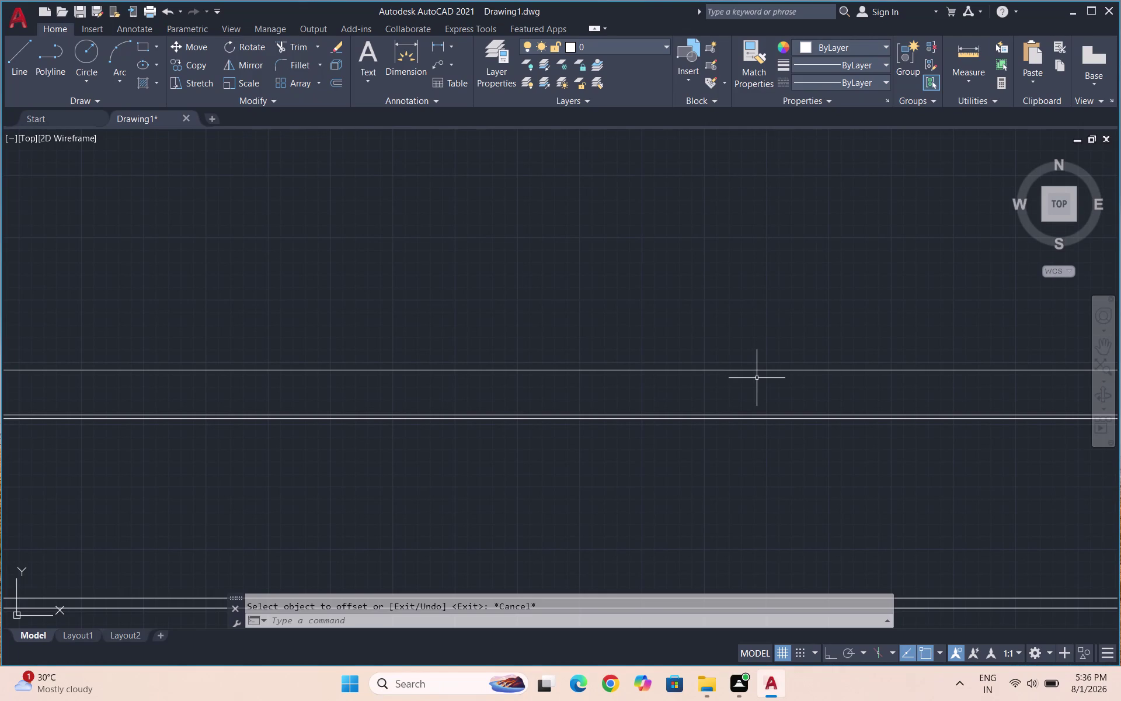
Offset the upper wall line 0.75 to form a parallel copy.
key(Escape)
key(Escape)
key(o)
key(Return)
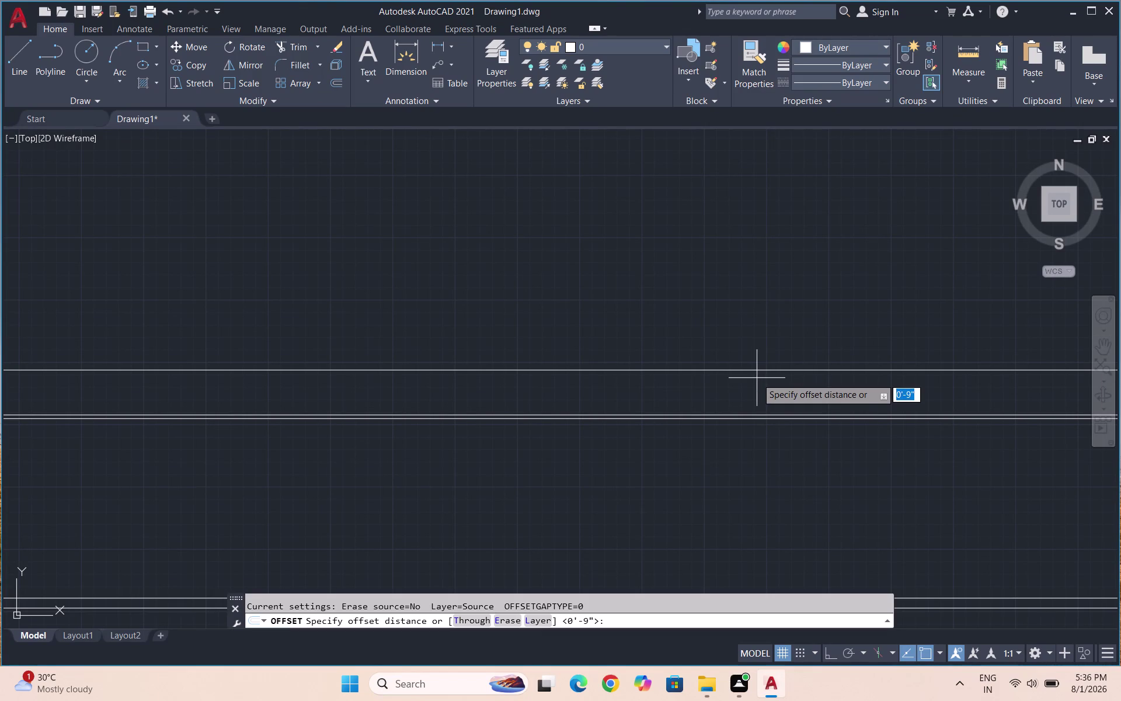
text(0.75)
key(Return)
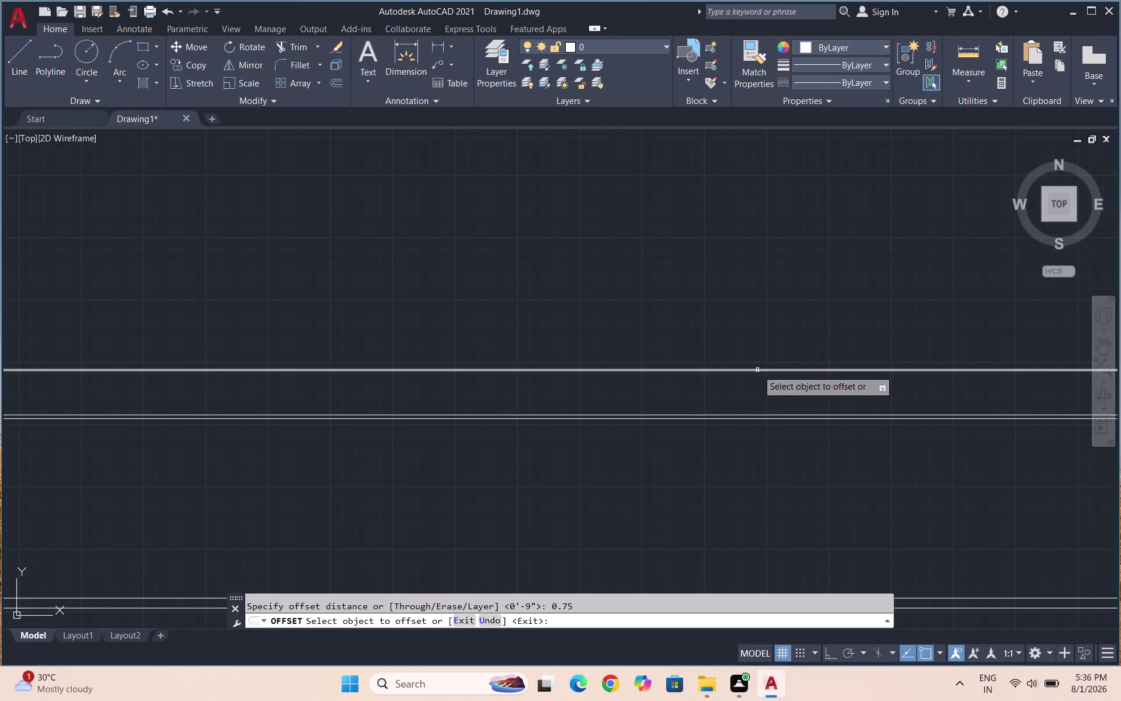
click(757, 369)
click(756, 360)
key(Escape)
Begin a distance measurement on the wall line gap, then cancel it.
click(970, 58)
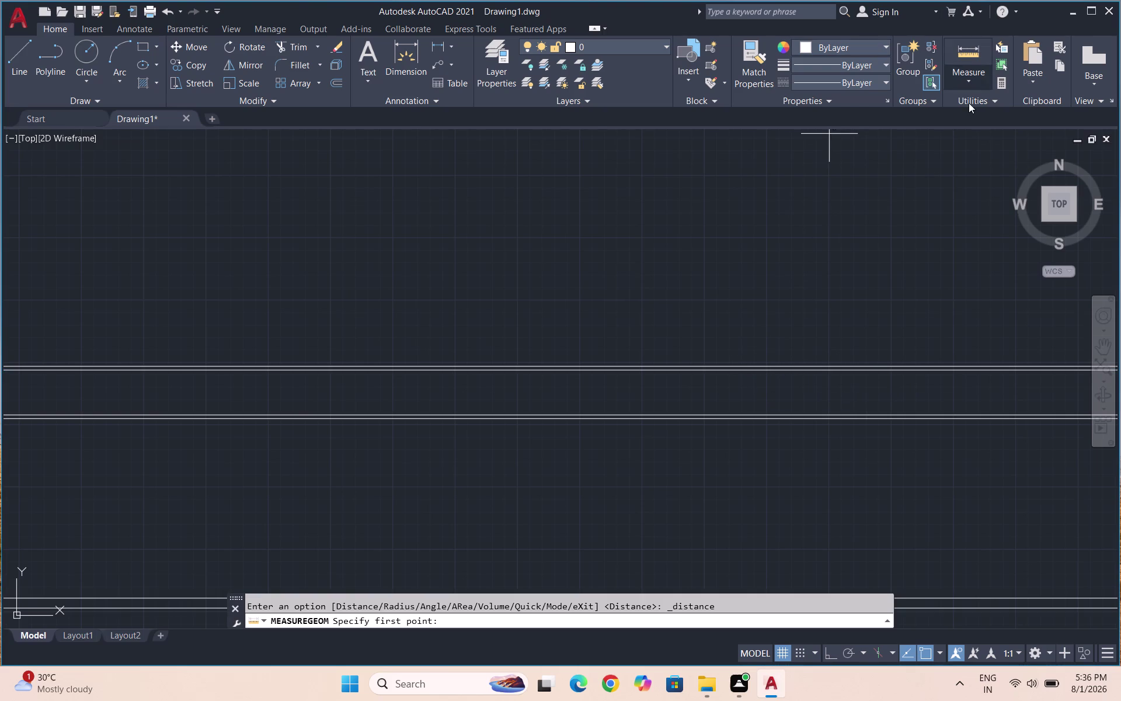
click(967, 88)
click(970, 138)
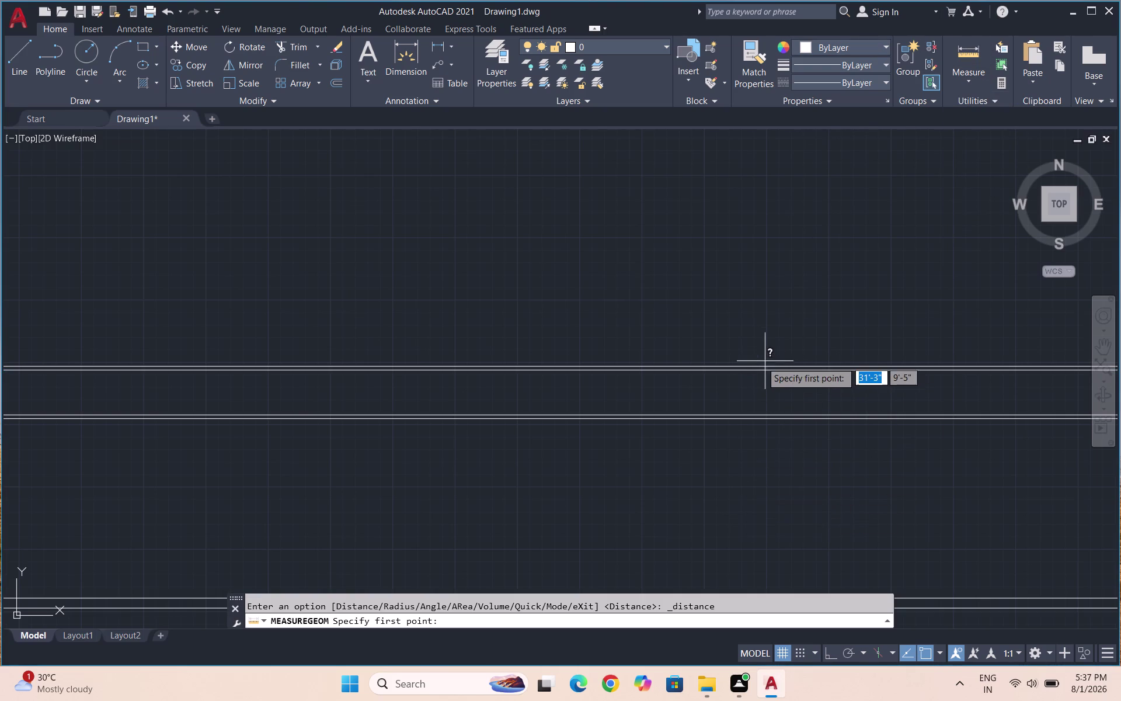
click(751, 364)
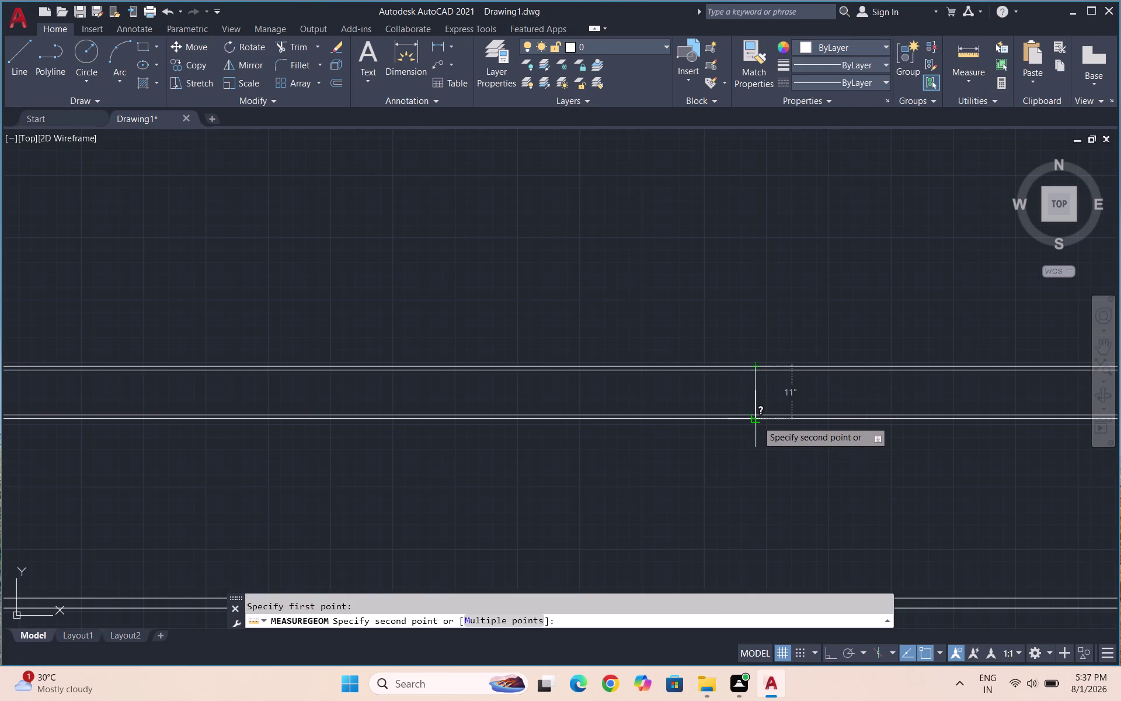
scroll(up, 3)
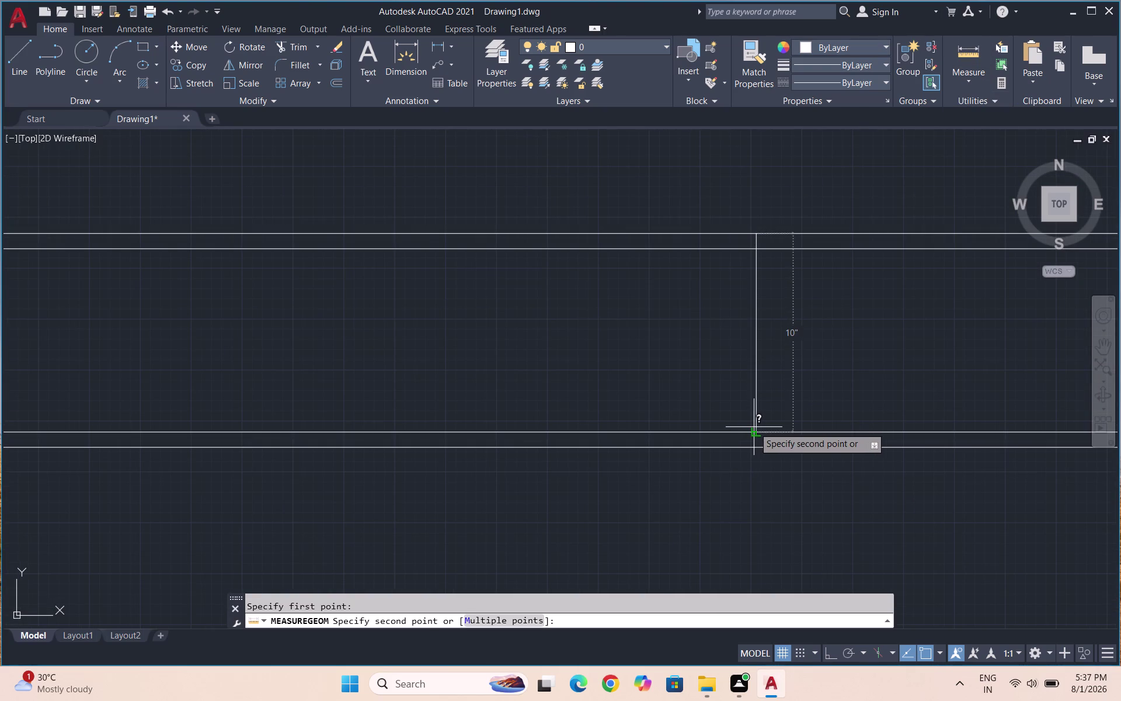
key(Escape)
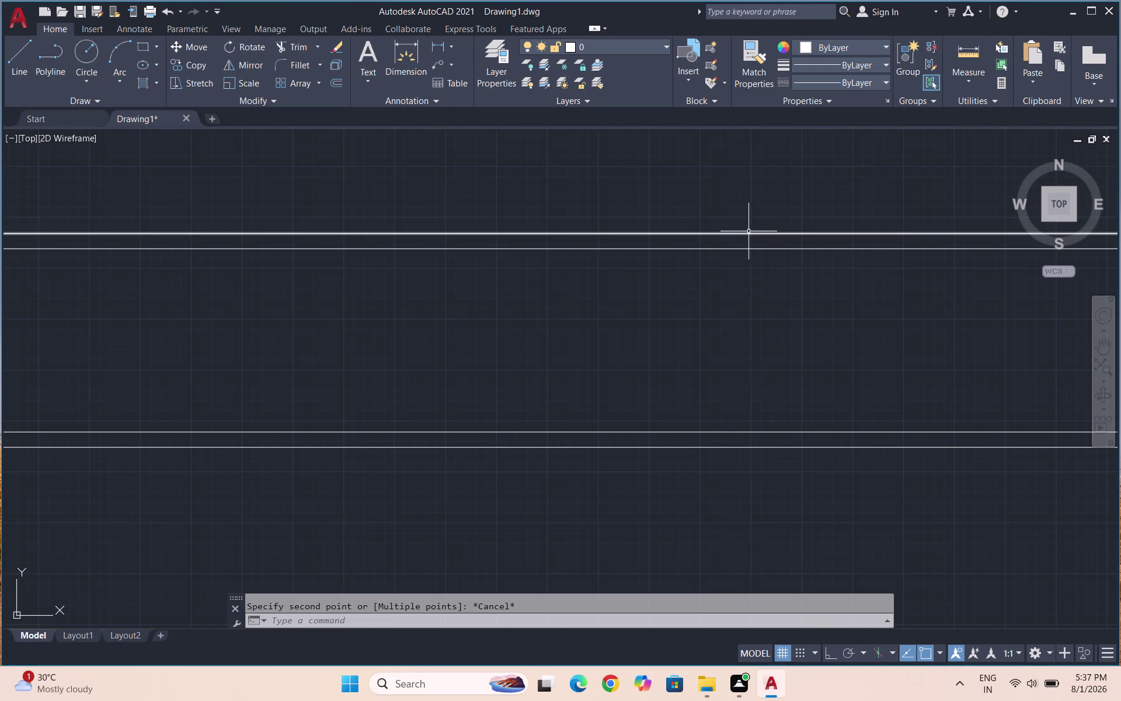
scroll(down, 3)
scroll(down, 3)
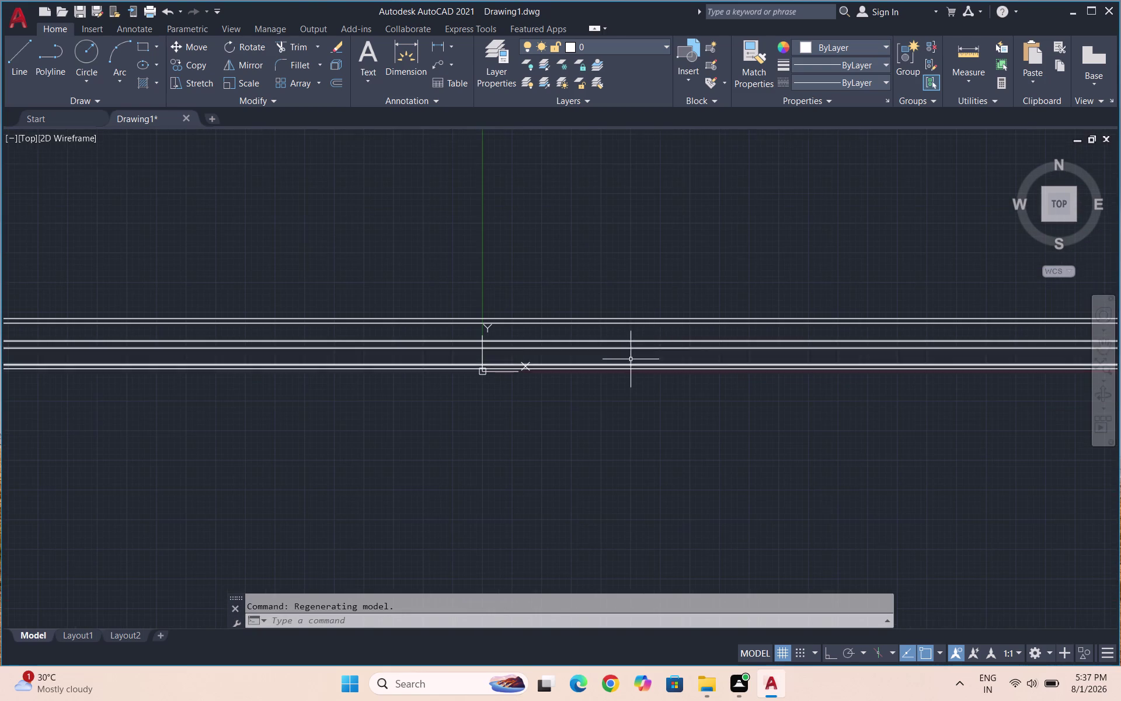
Zoom out over the three double wall lines and open the Layer Properties Manager.
scroll(up, 3)
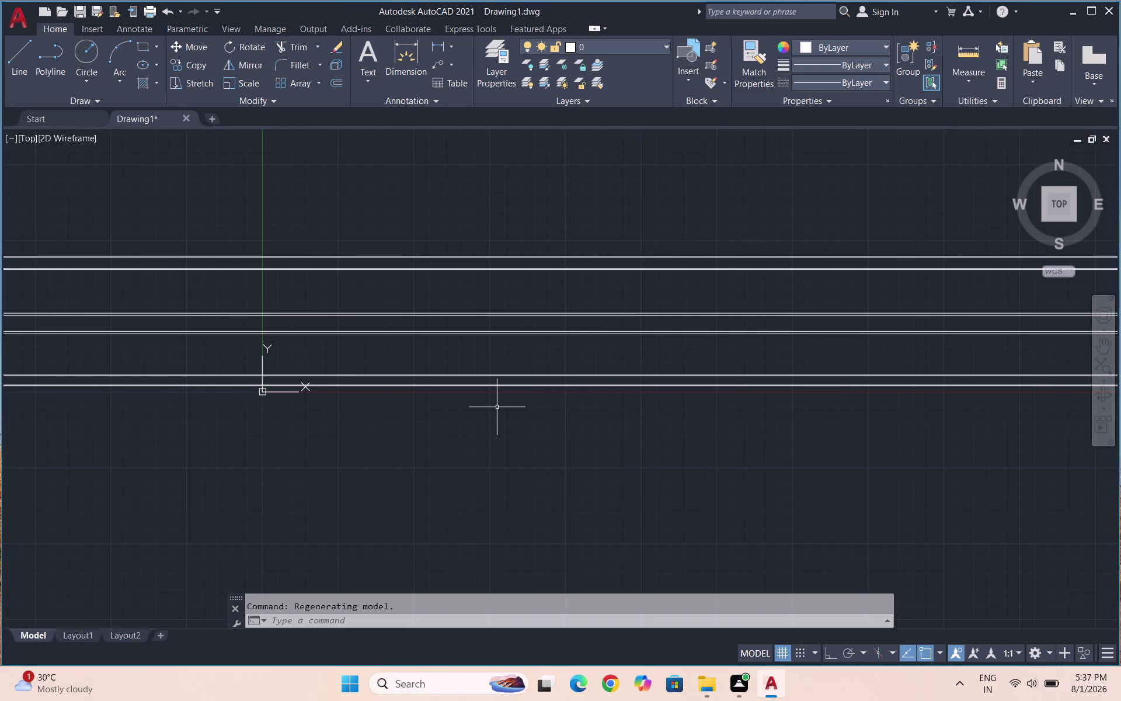
key(Escape)
key(Escape)
key(Escape)
click(492, 77)
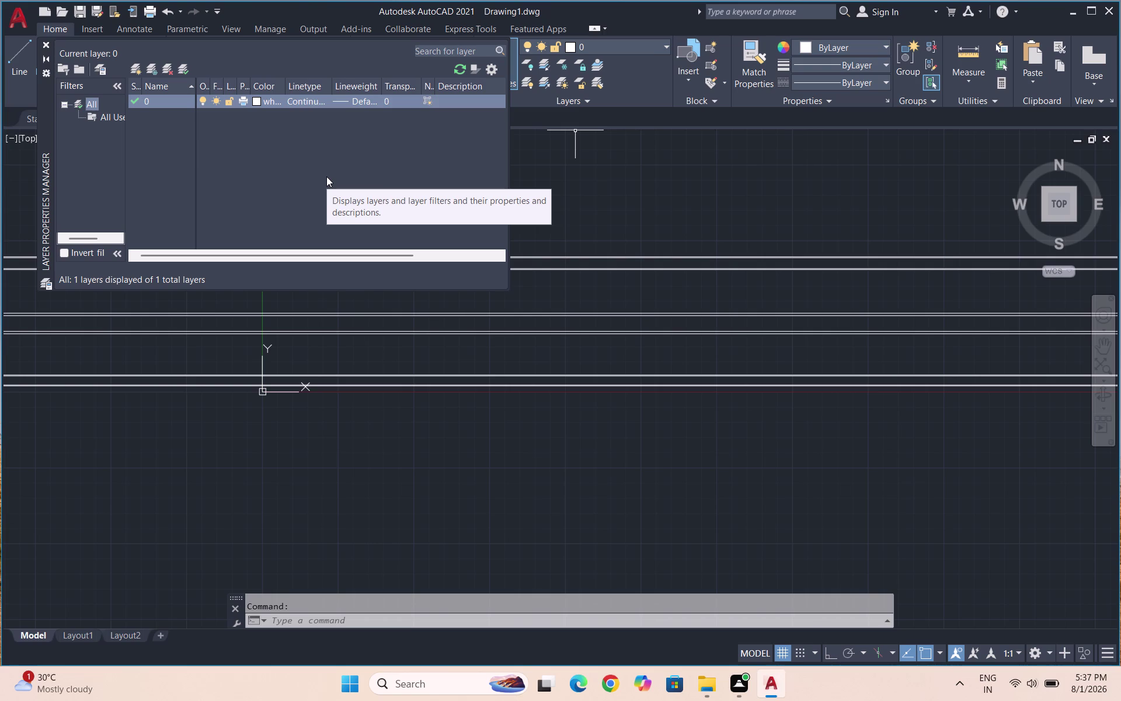
Create a new layer named STEPS coloured cyan.
drag(137, 62, 153, 117)
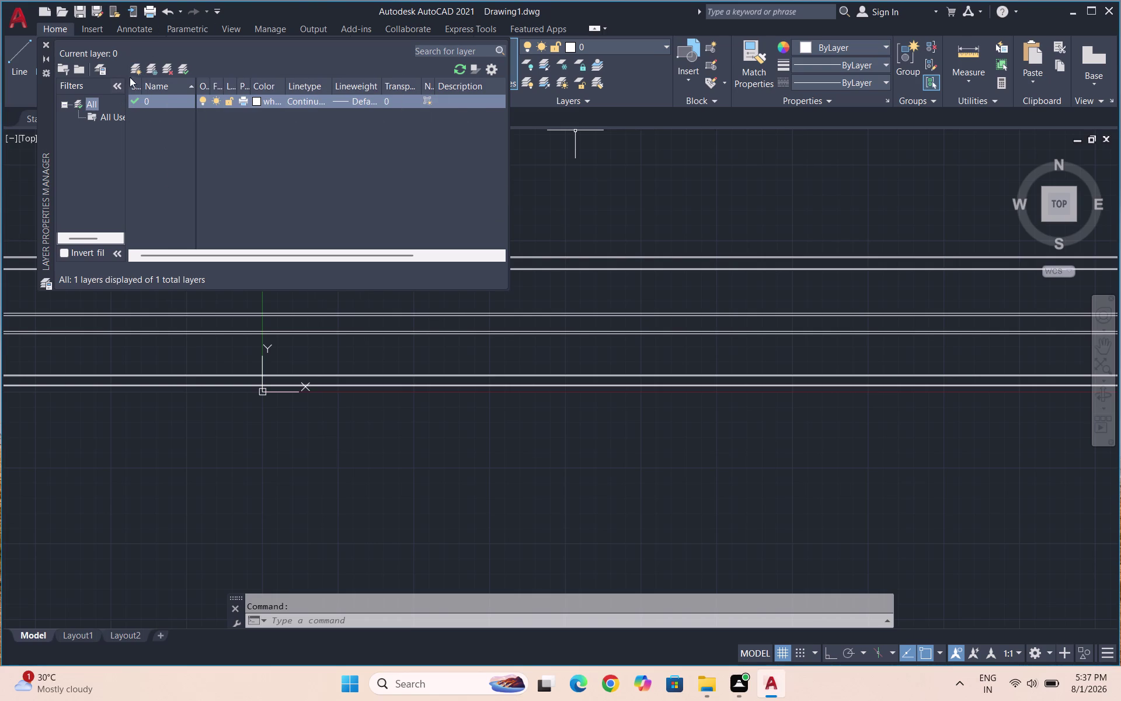
click(138, 64)
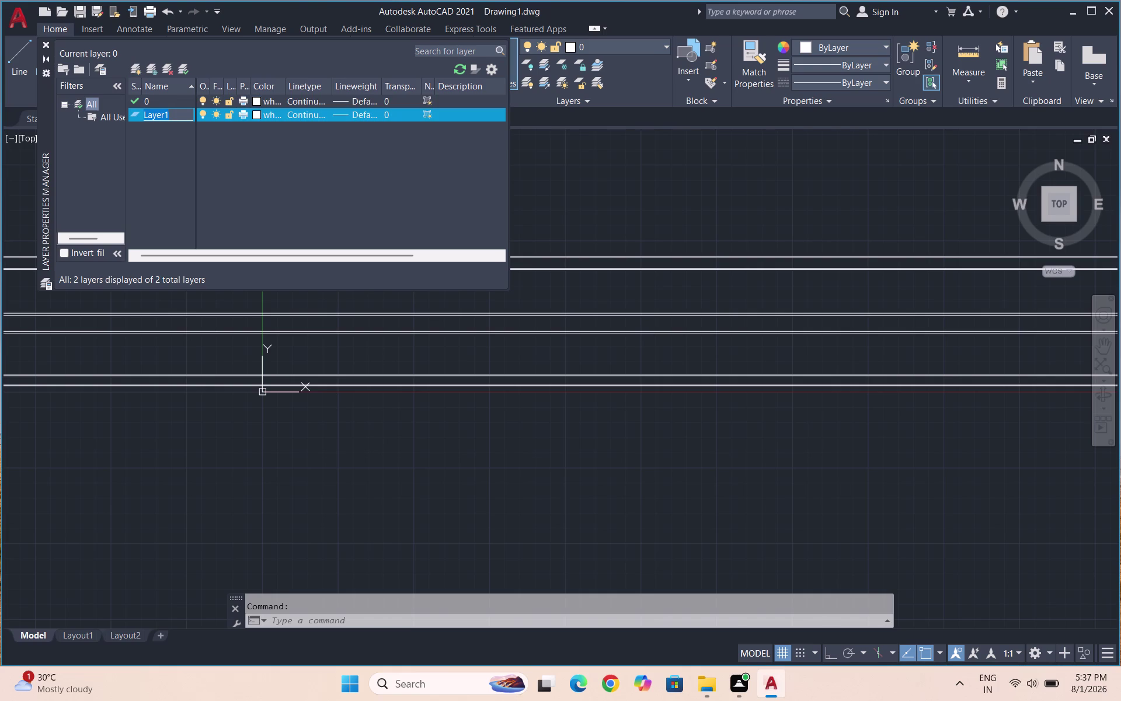
text(STEPS)
key(Return)
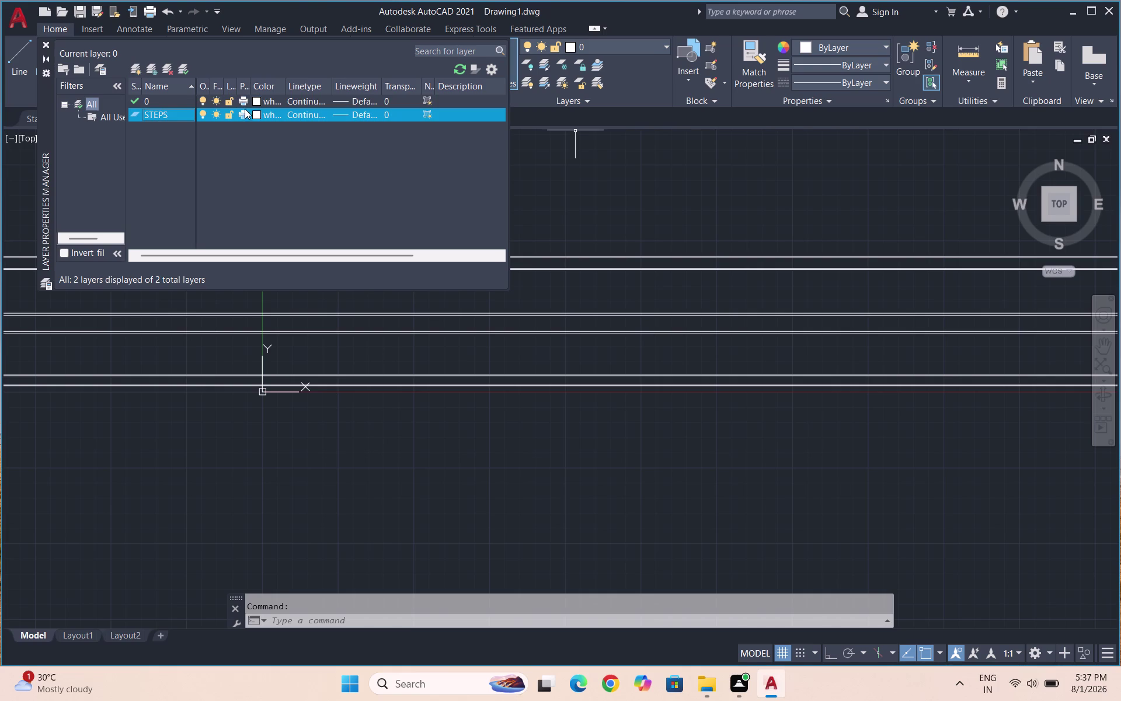
click(255, 114)
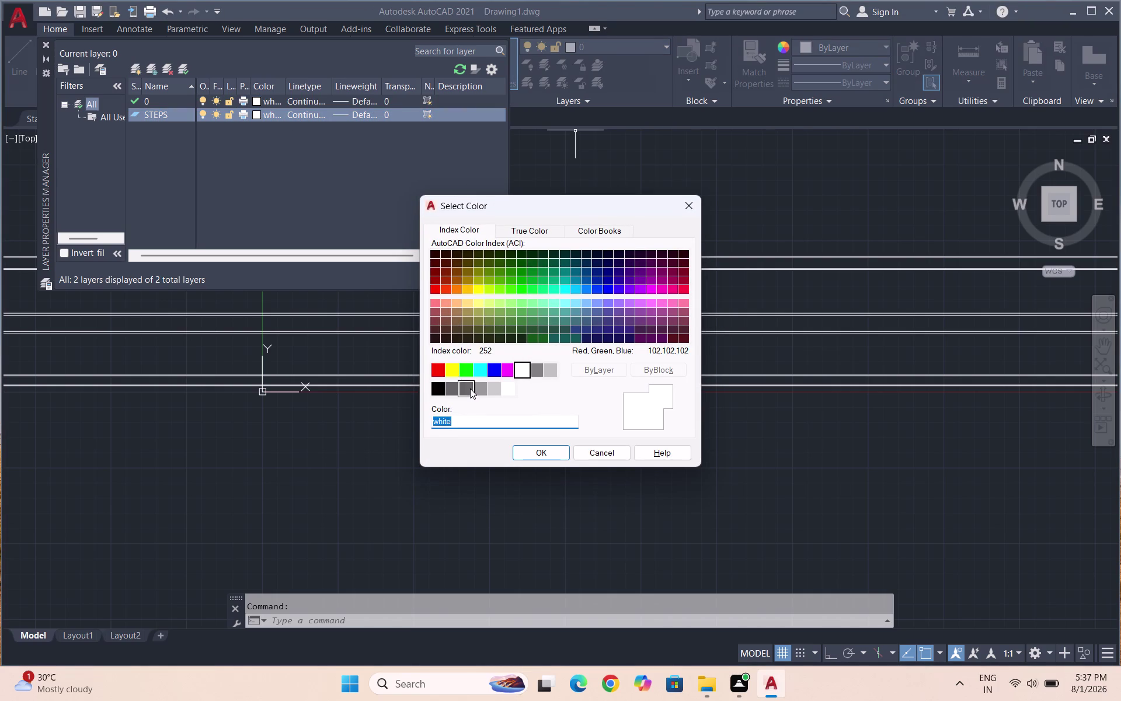
click(486, 368)
click(538, 449)
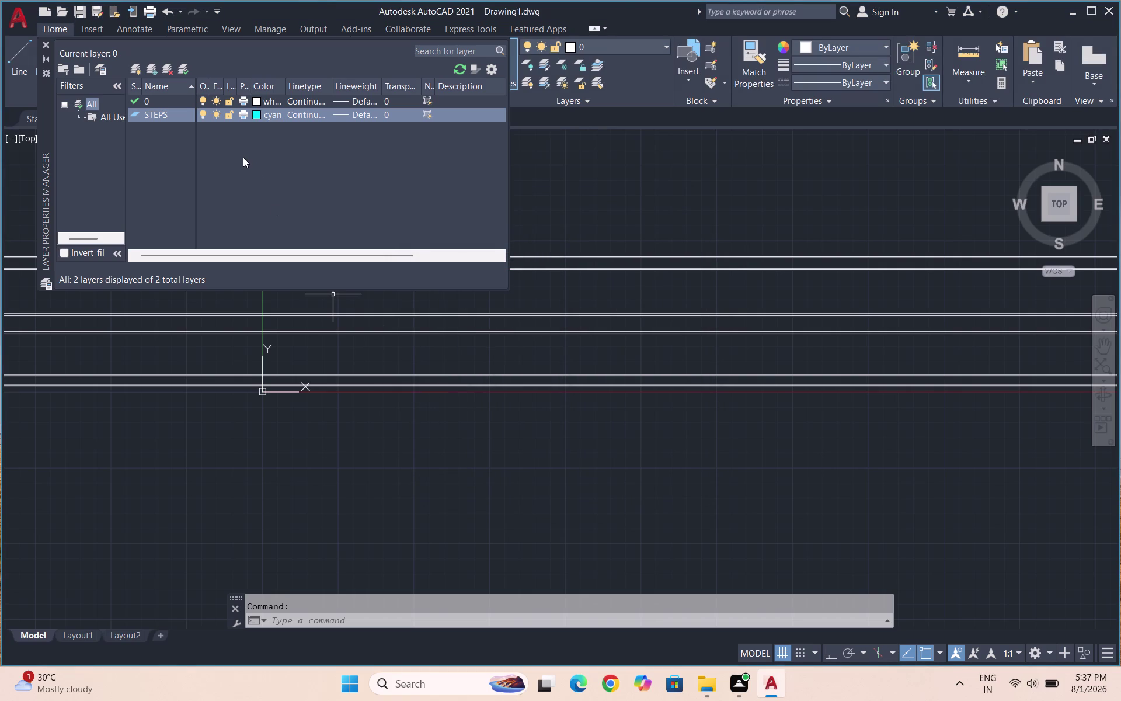
Add a HANDRAIL layer coloured magenta.
click(137, 70)
text(HA)
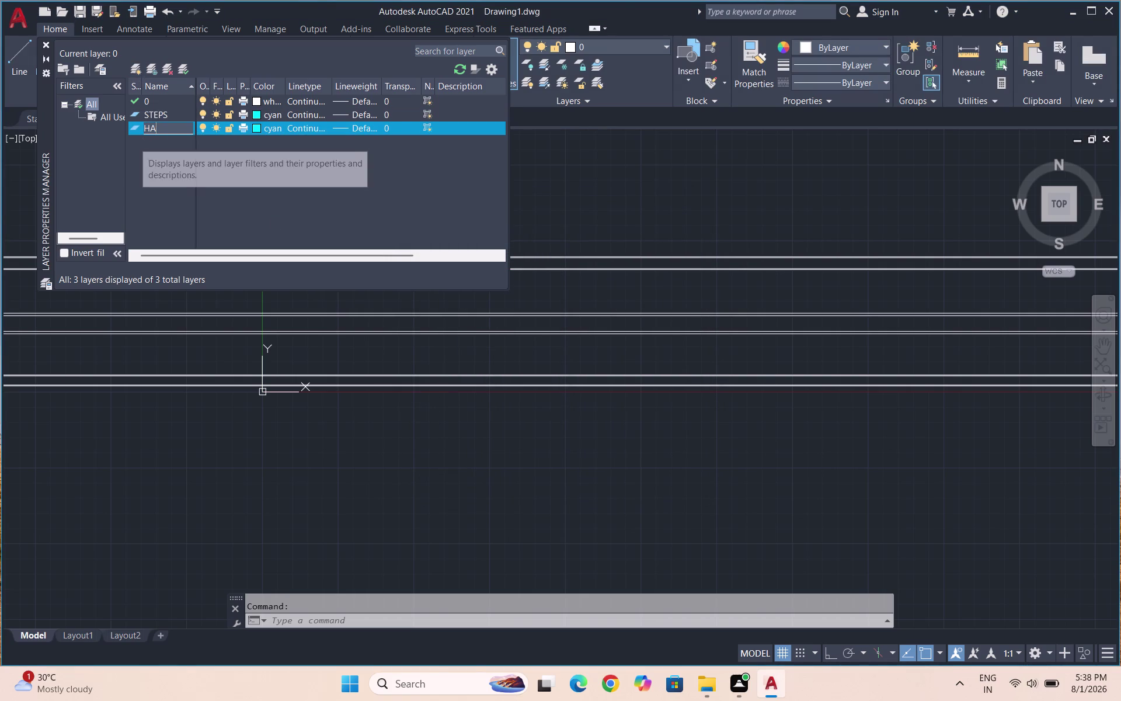
text(NDRAIL;)
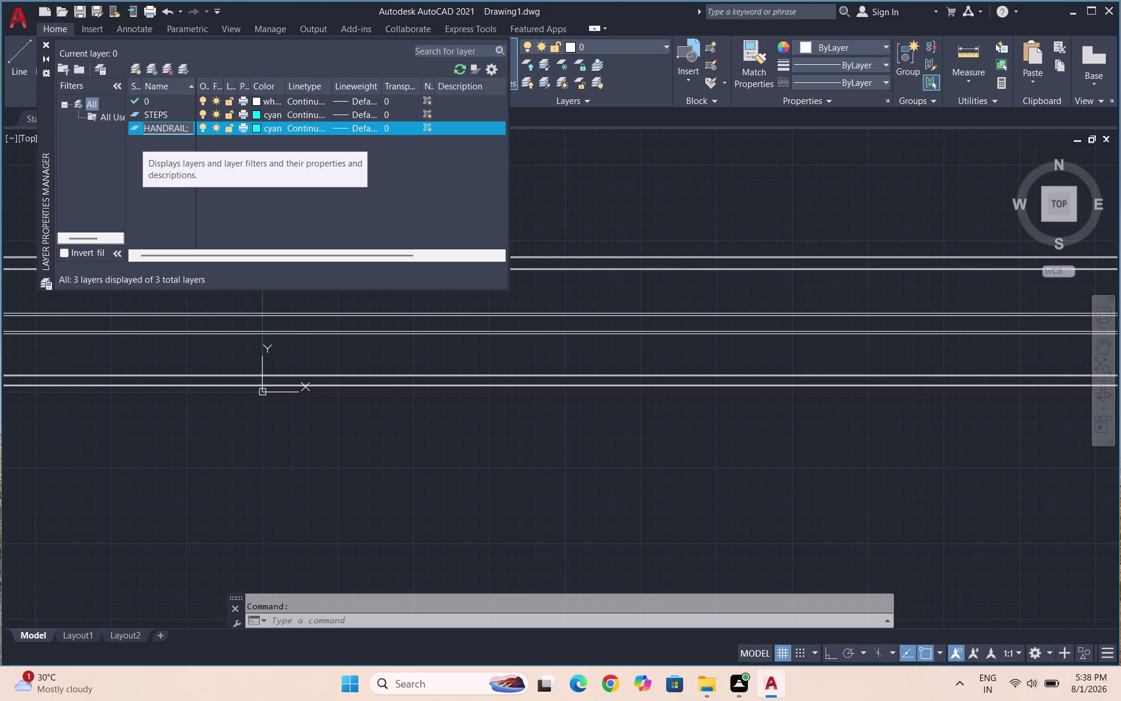
key(BackSpace)
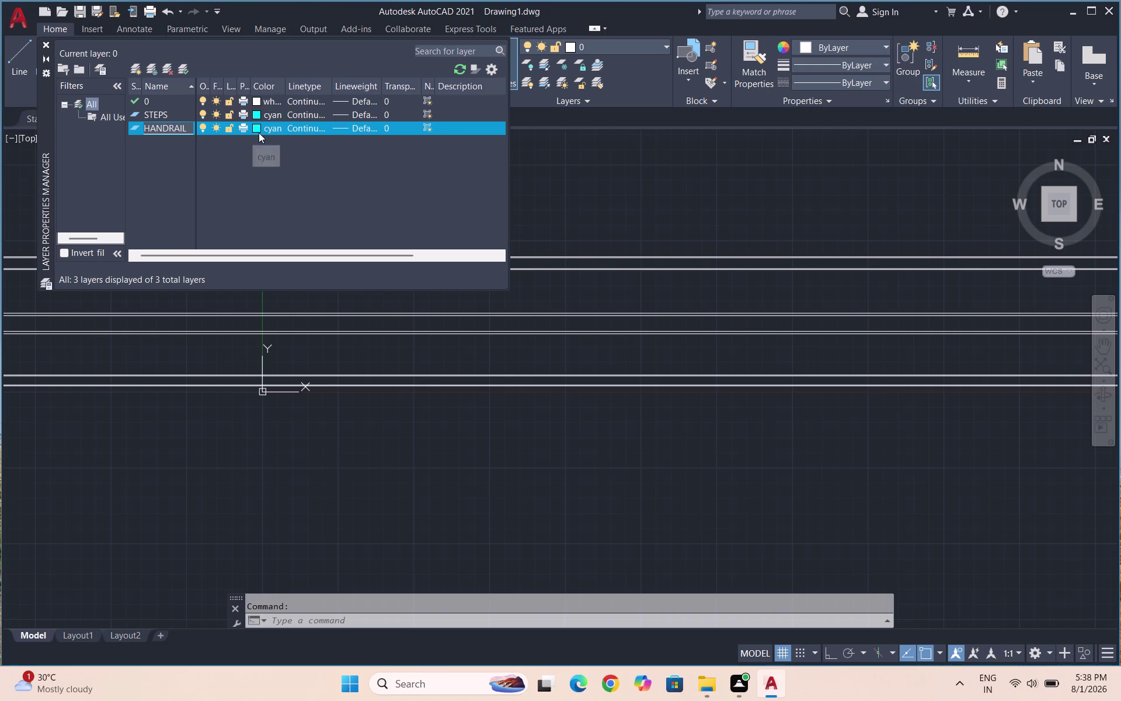
click(257, 127)
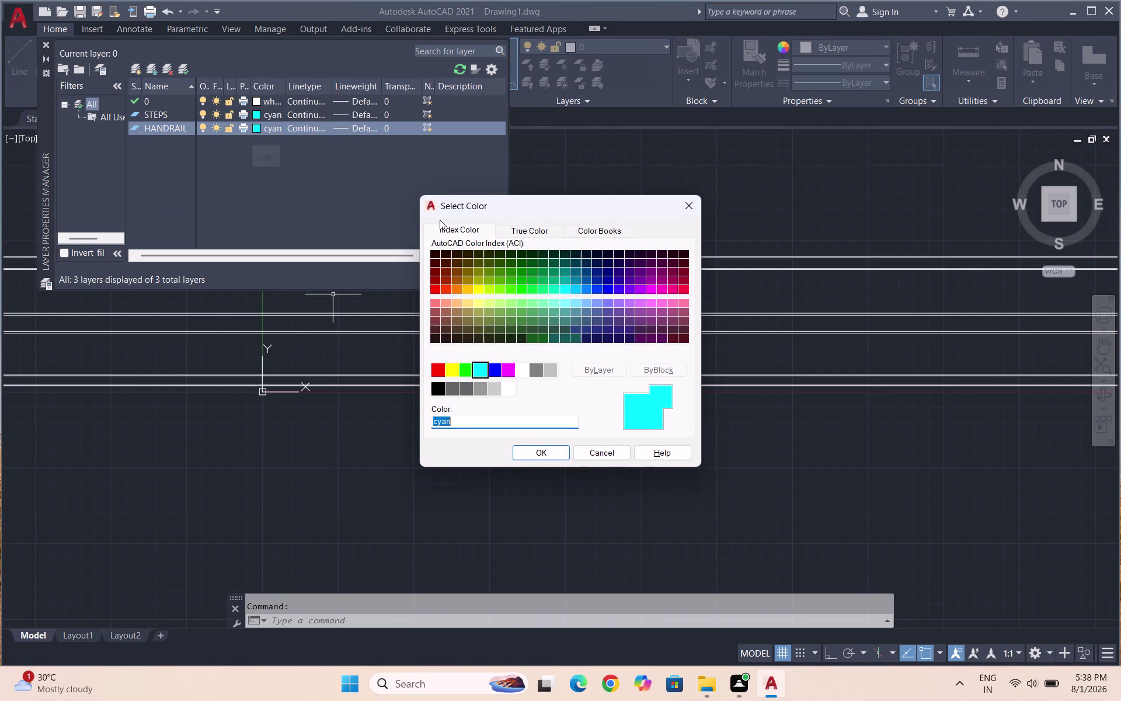
click(506, 371)
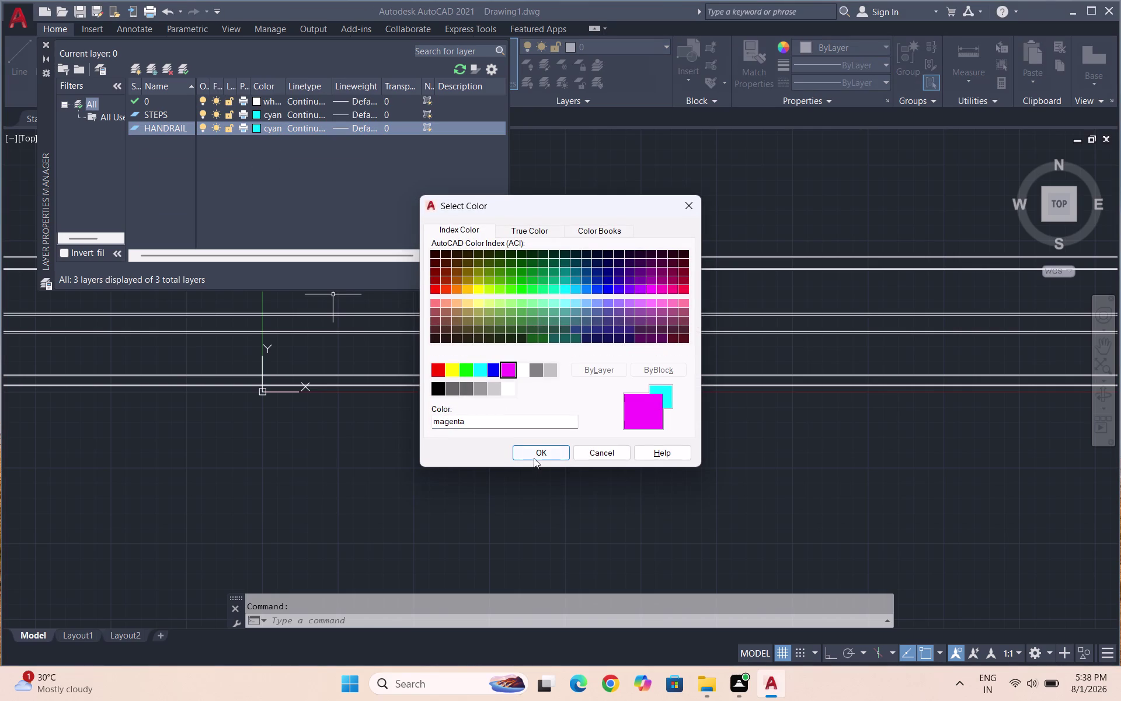
click(533, 456)
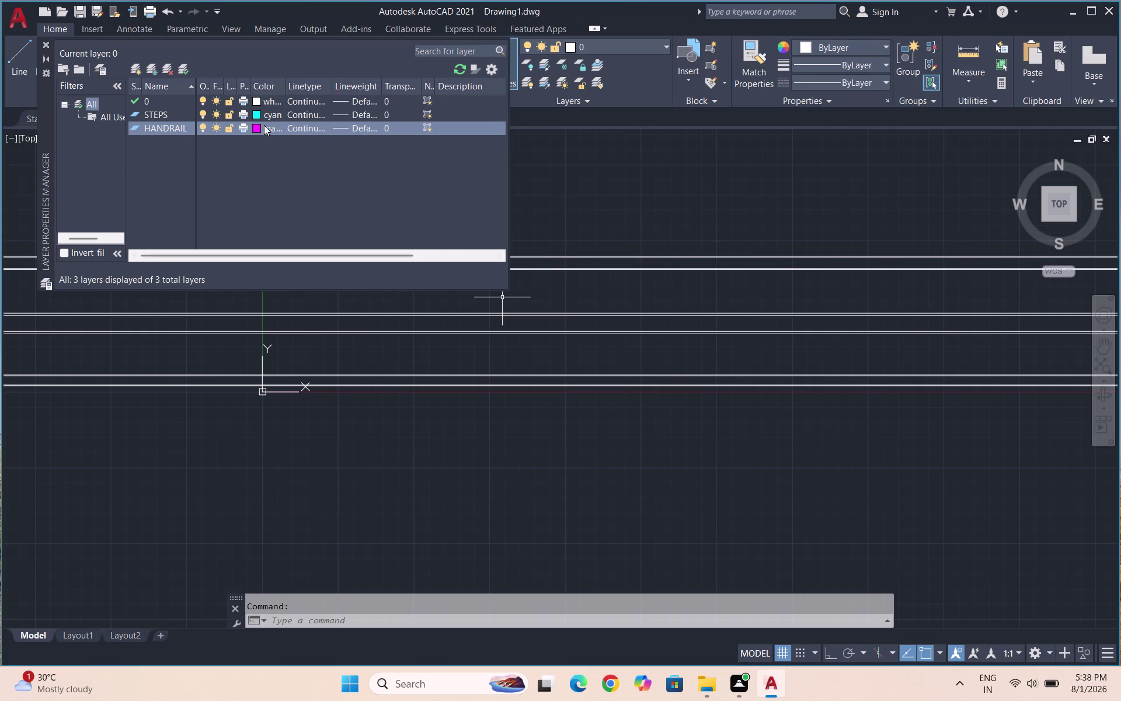
click(131, 63)
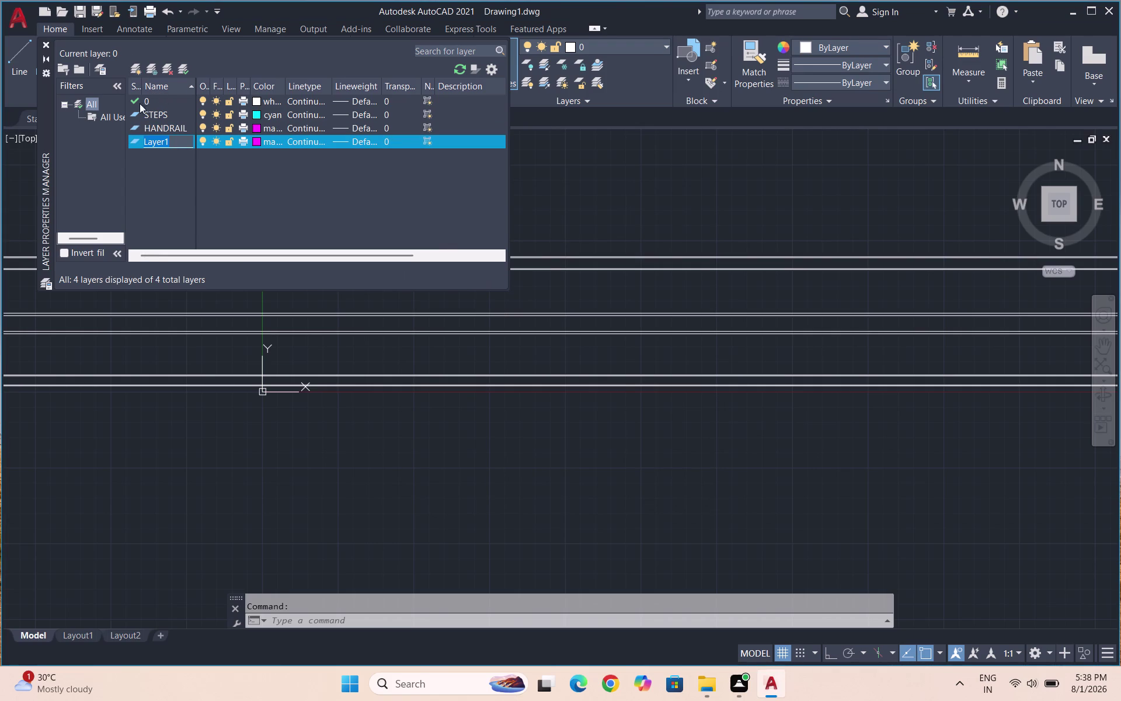
Name the new layer BRICK and give it colour 130.
text(B)
text(RICK)
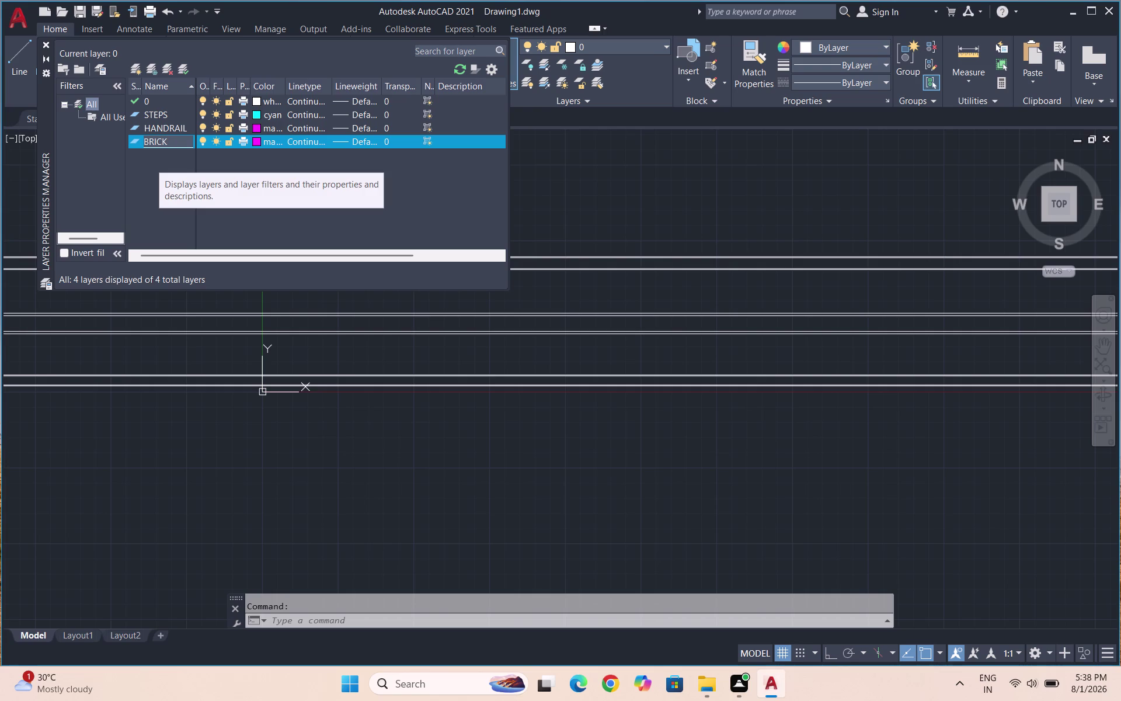
click(255, 139)
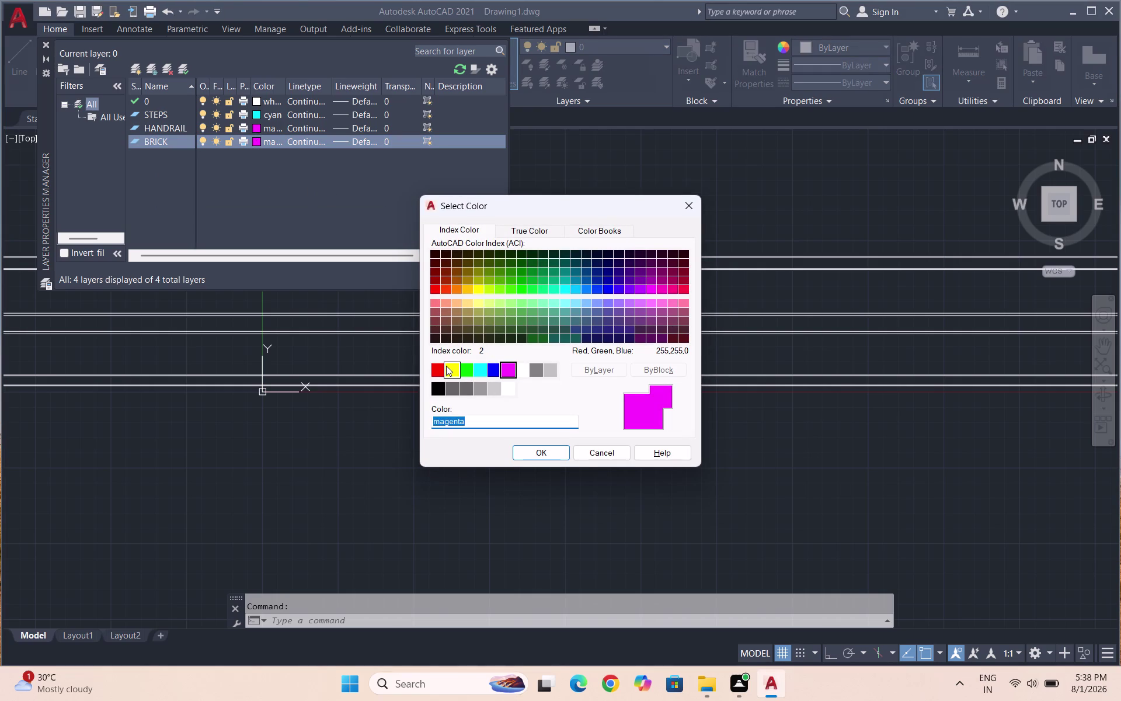
click(446, 364)
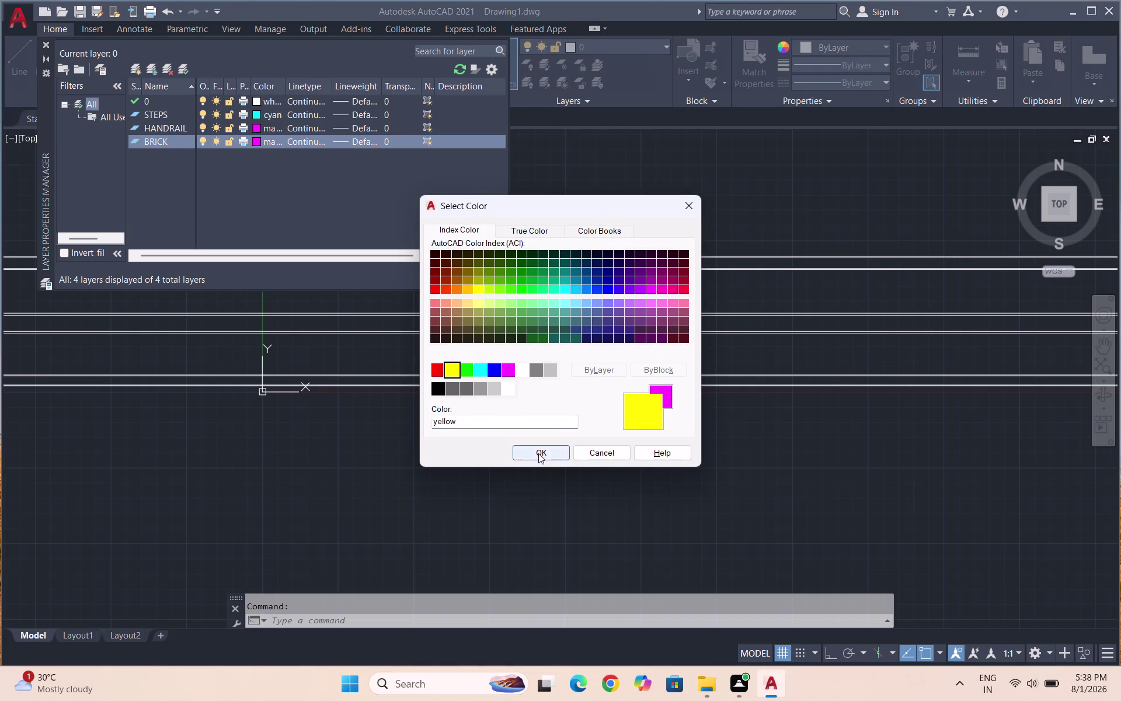
click(561, 294)
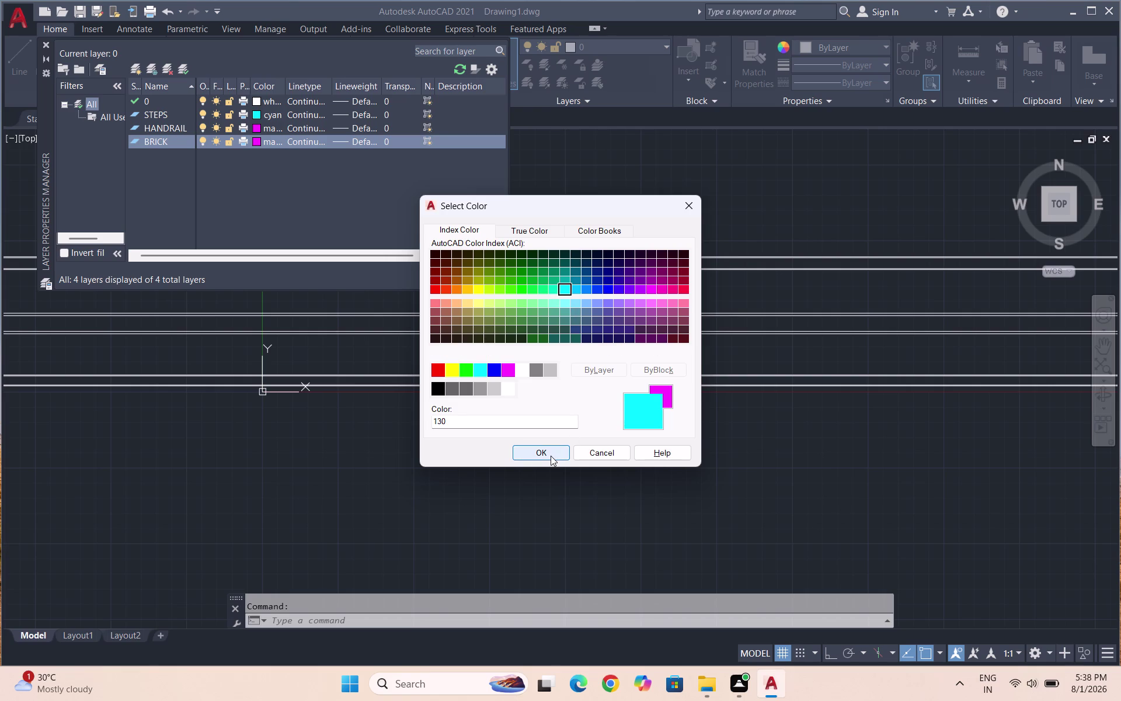
click(551, 456)
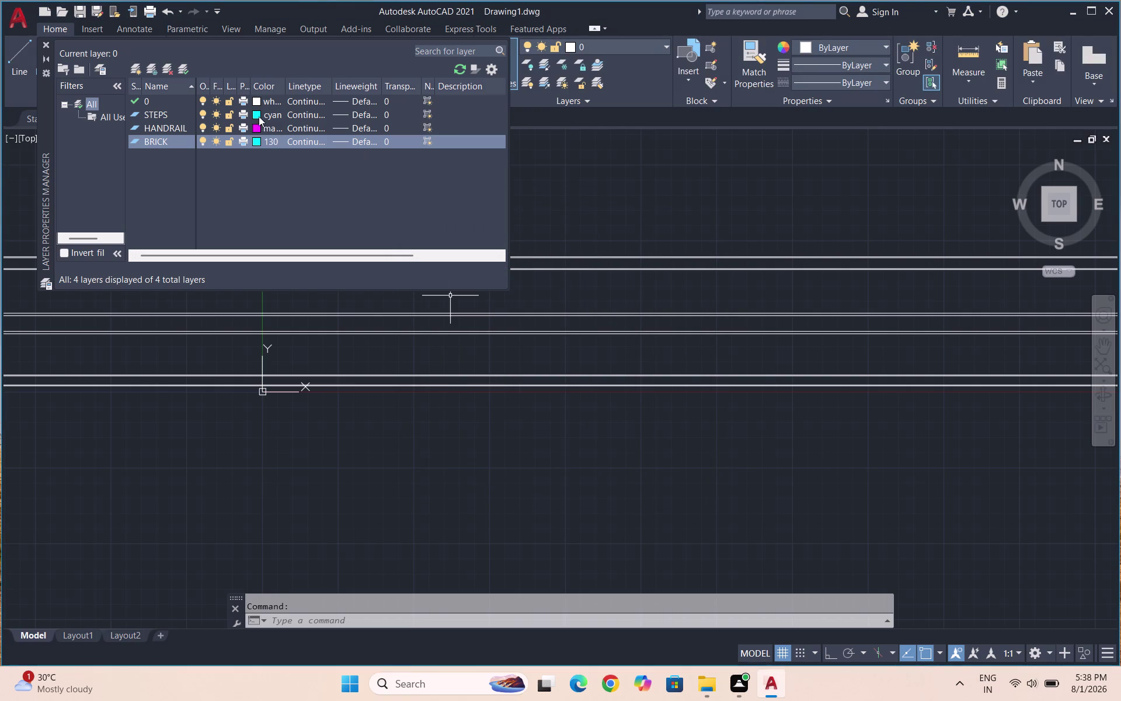
Recolour the STEPS layer yellow.
click(254, 113)
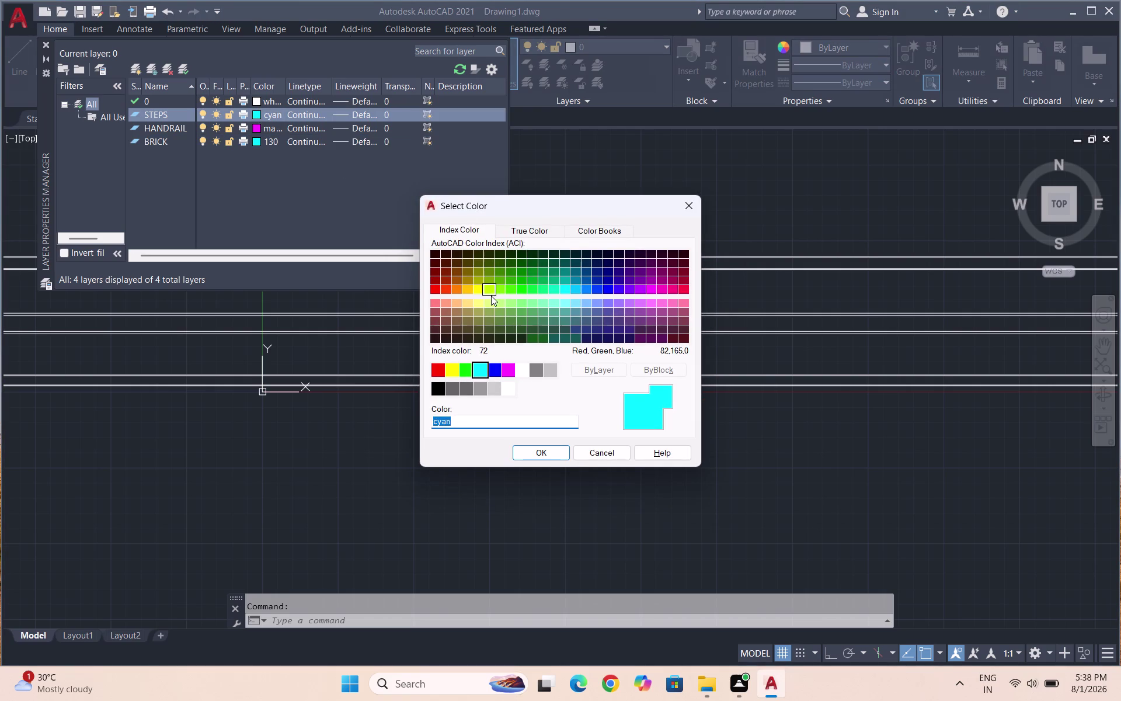
click(446, 369)
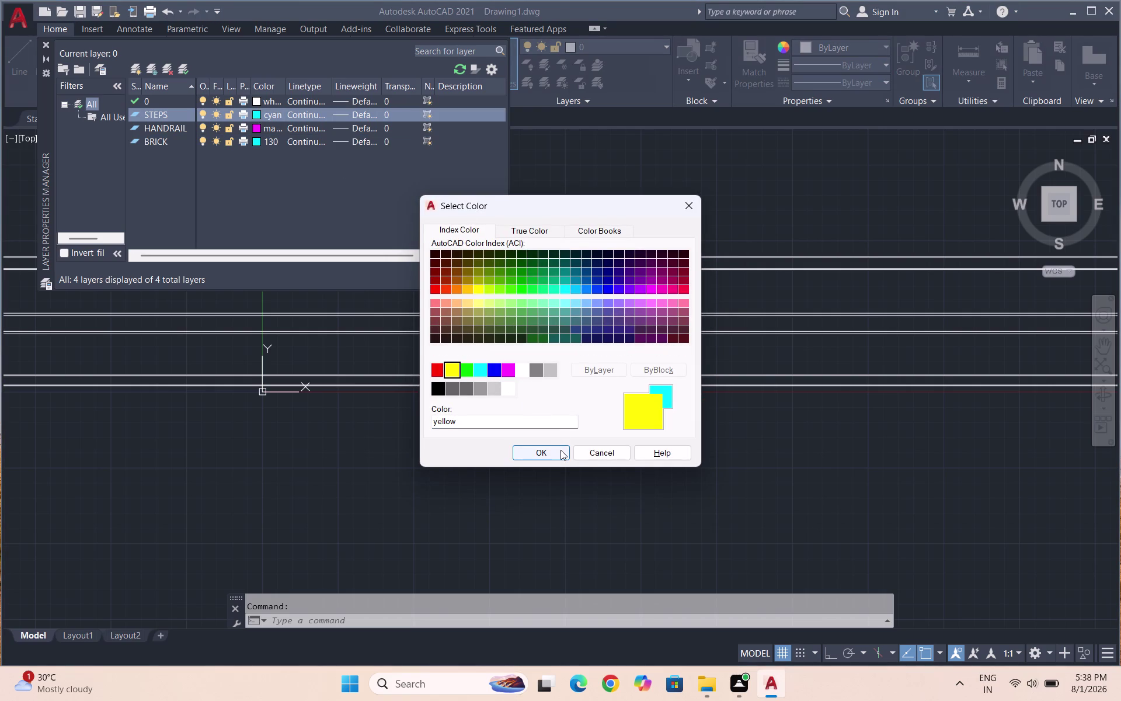
click(560, 449)
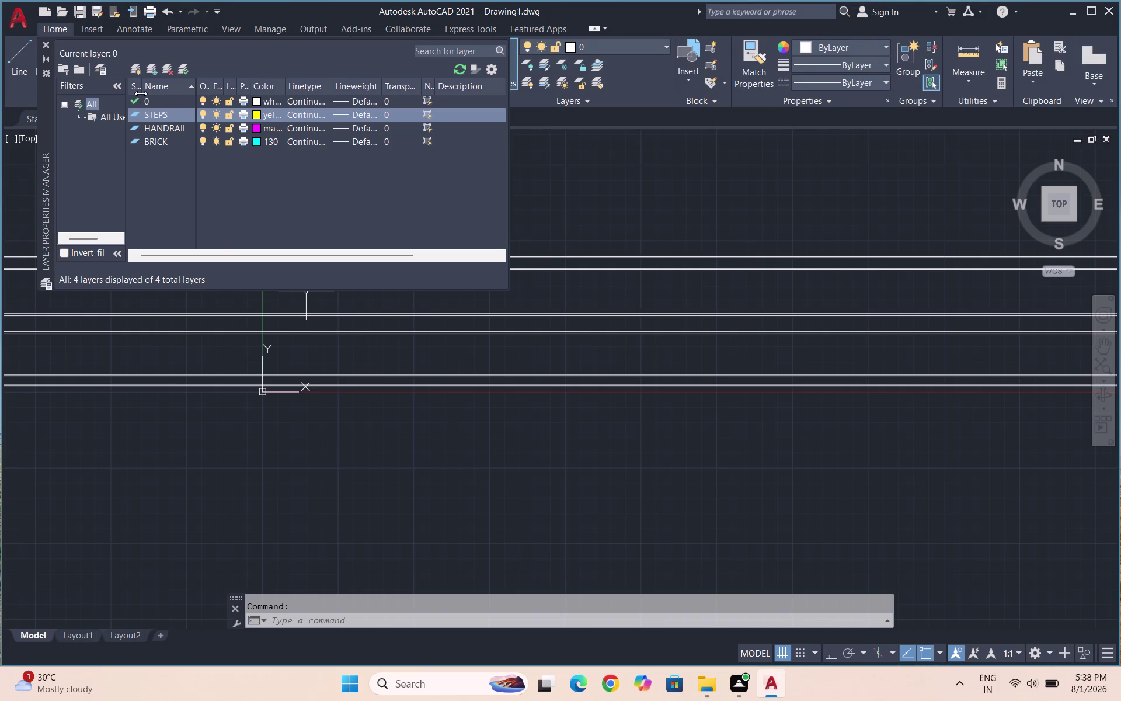
click(135, 70)
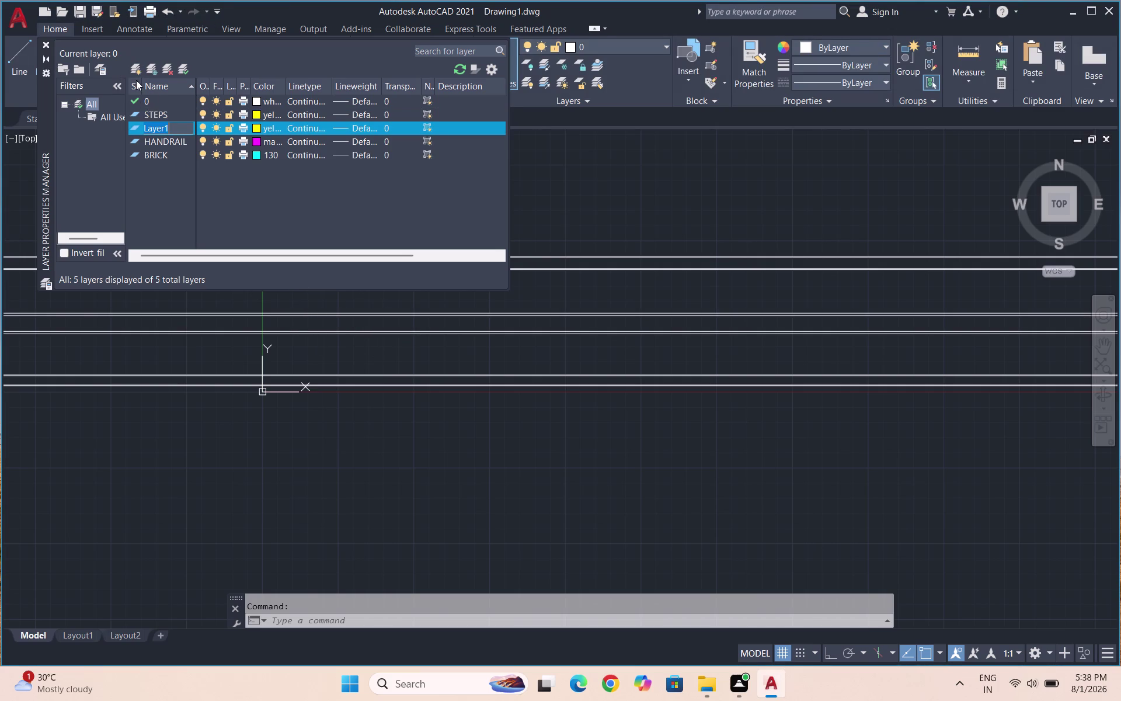
Name the new layer ARROW and set its colour to white.
text(A)
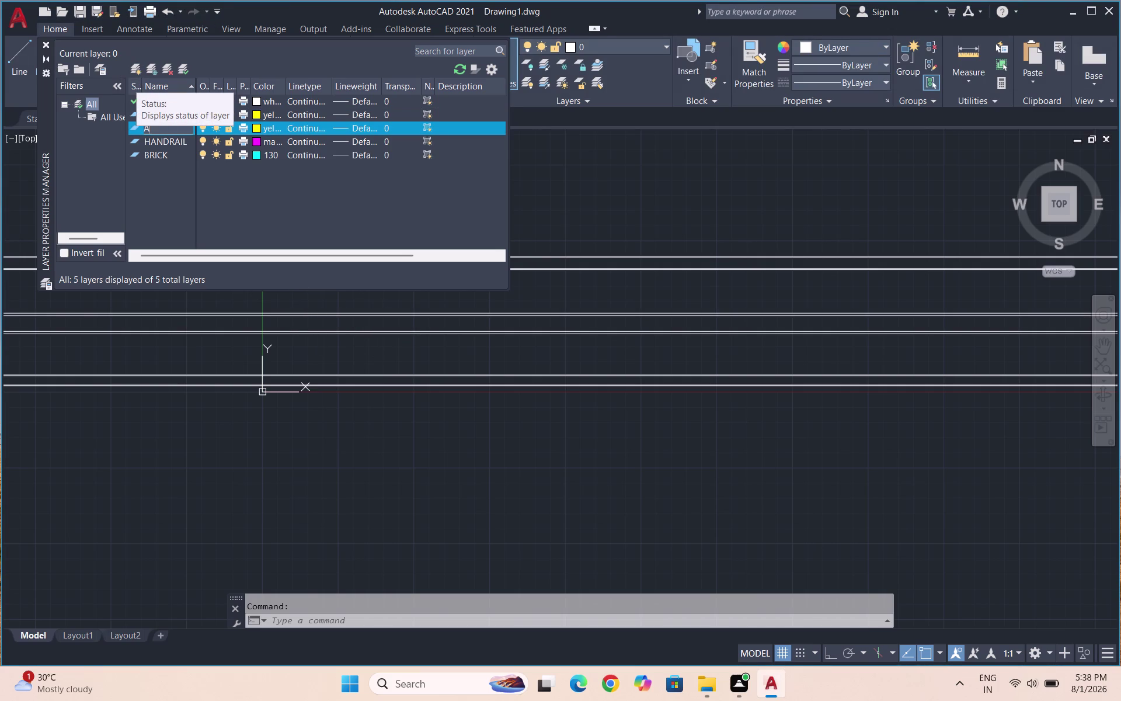
text(RROW)
key(Return)
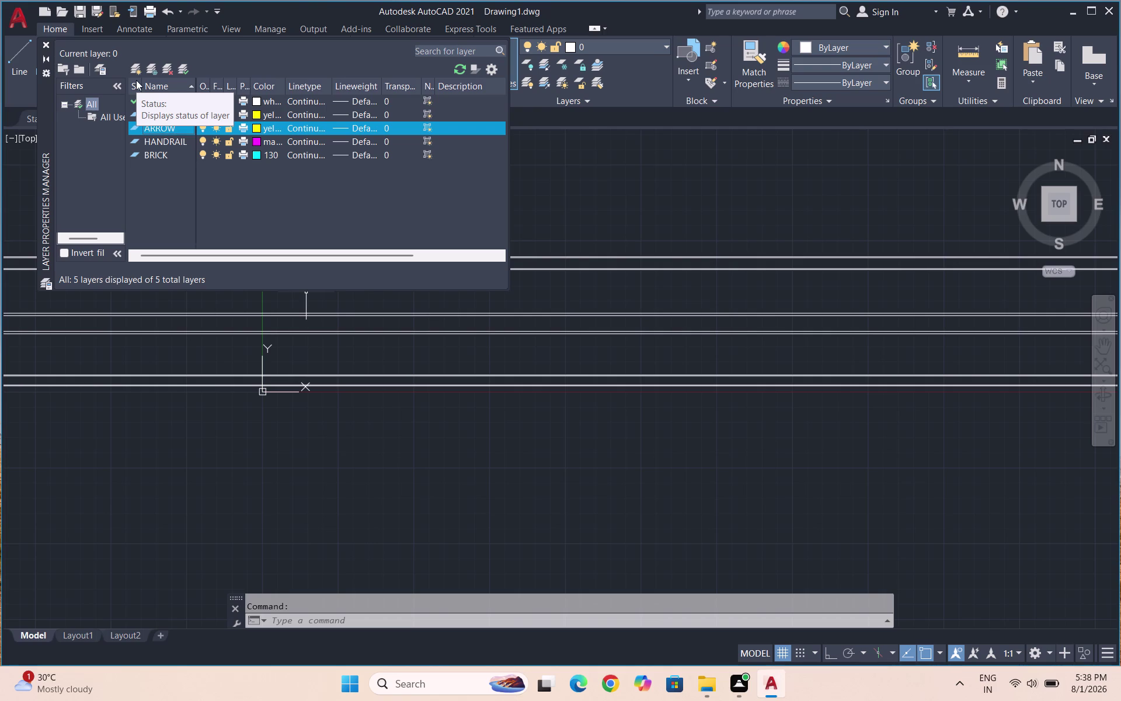
click(255, 126)
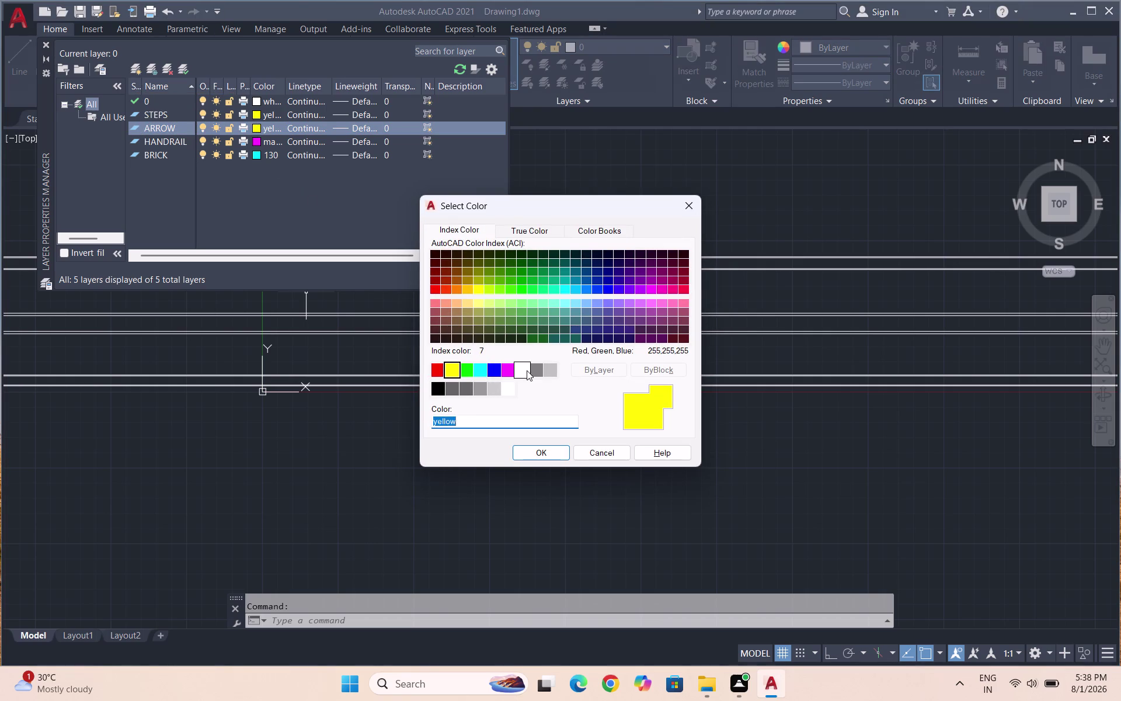
click(527, 371)
click(565, 455)
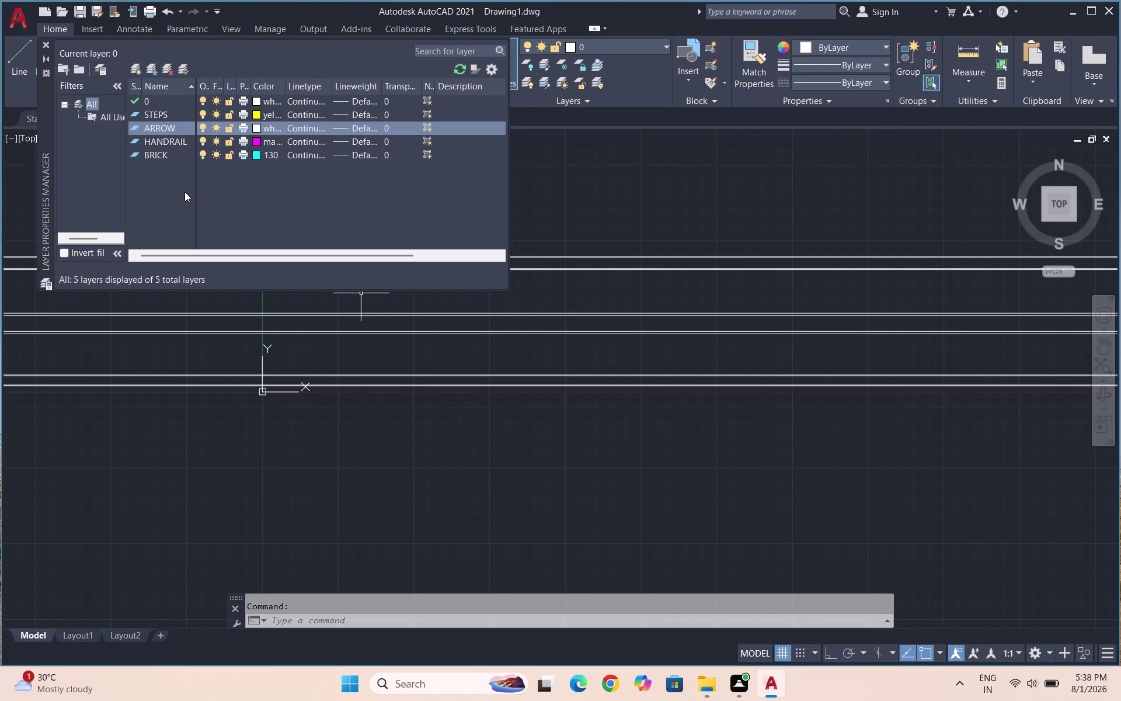
Add a HATCH layer in colour 251, then try making the frozen STEPS layer current.
click(134, 69)
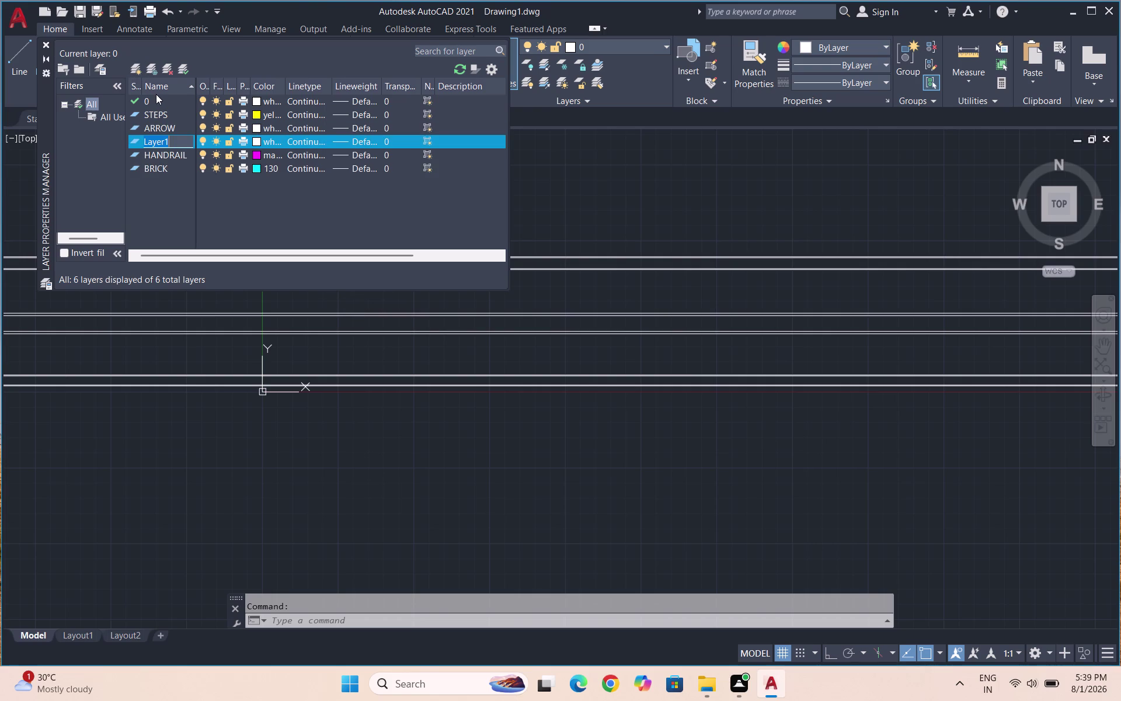
text(HATCH)
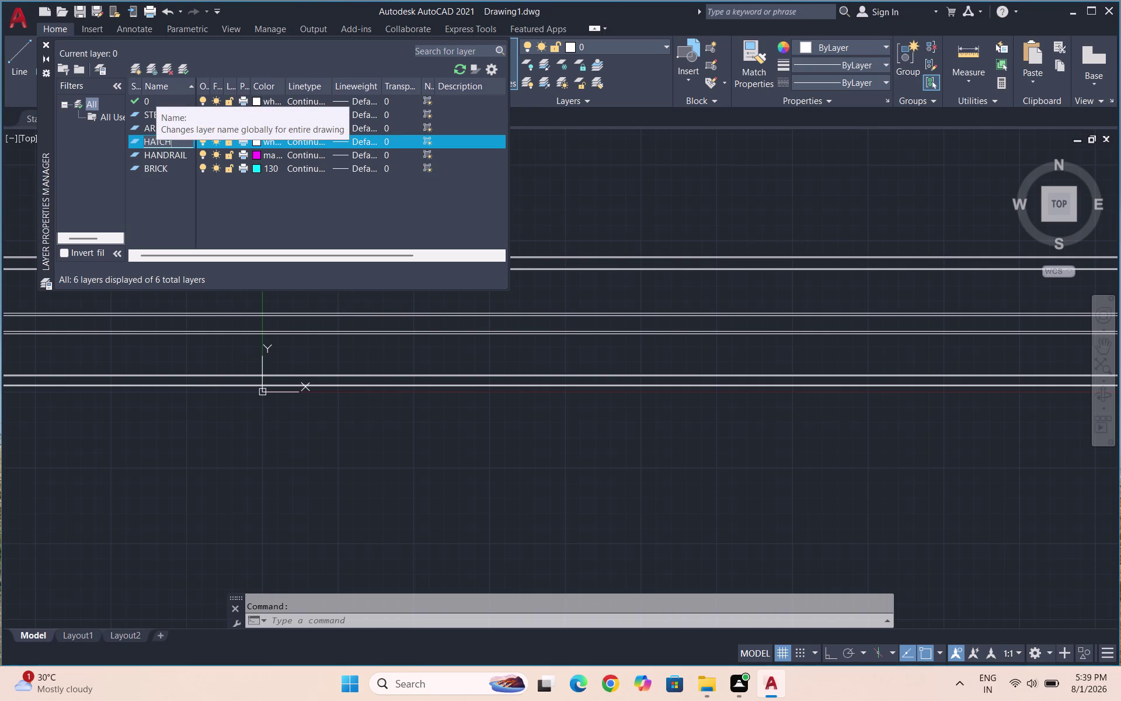
click(257, 143)
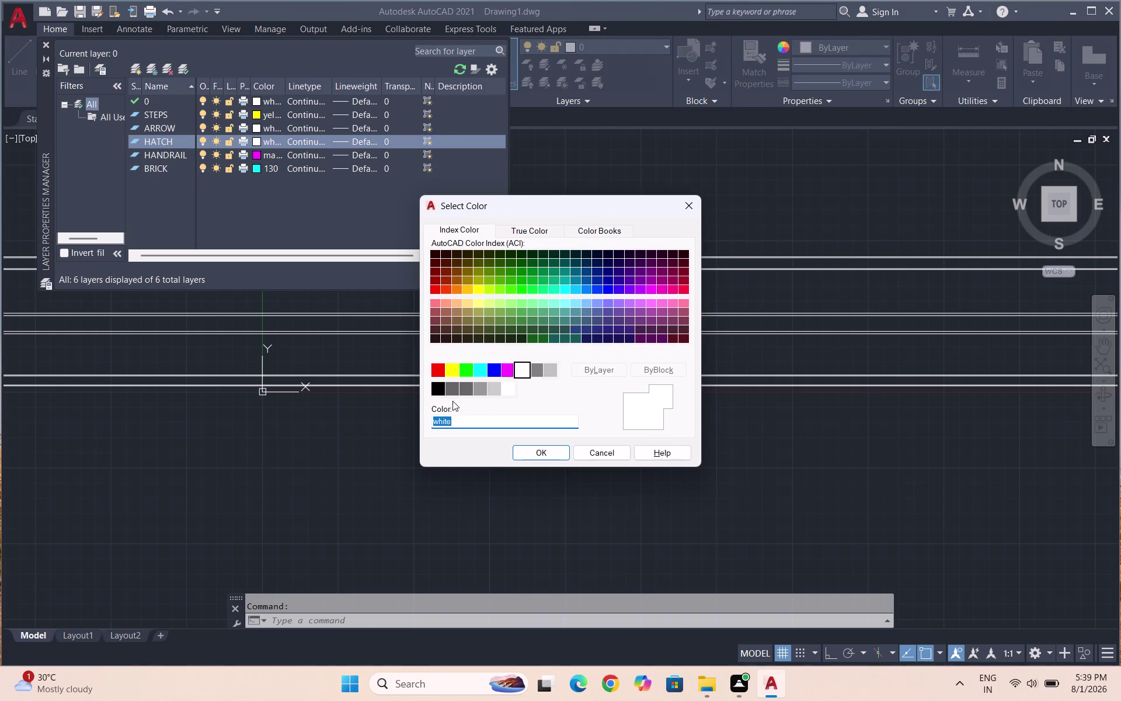
click(447, 391)
click(532, 456)
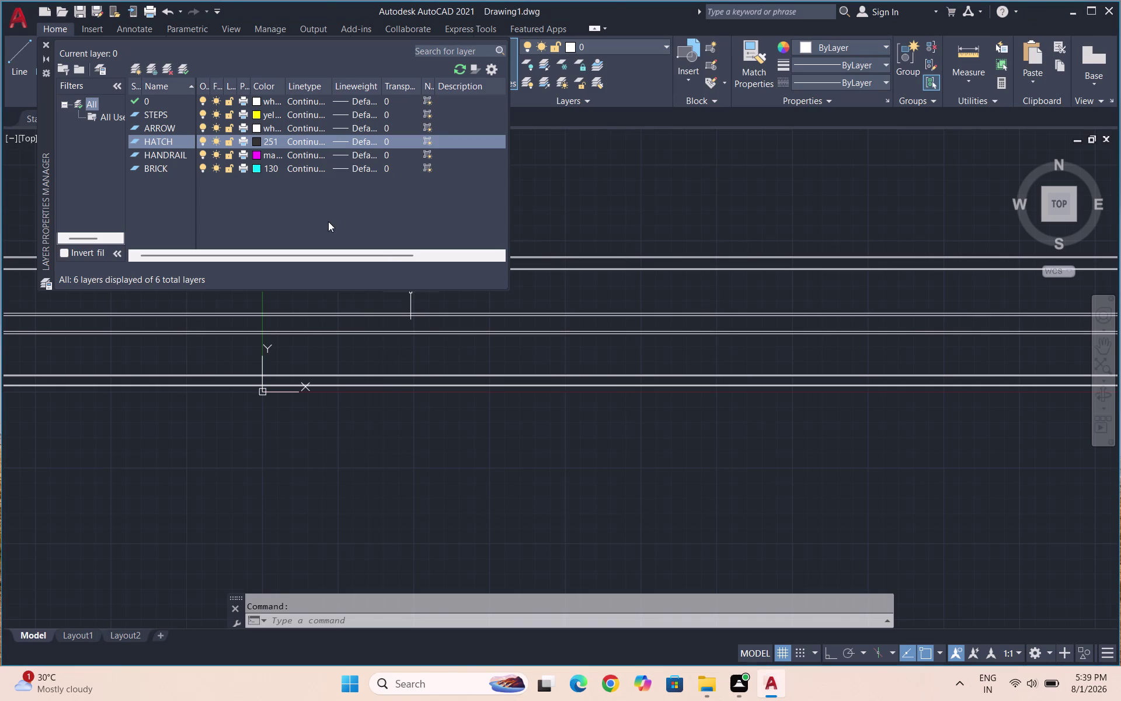
click(210, 108)
click(185, 63)
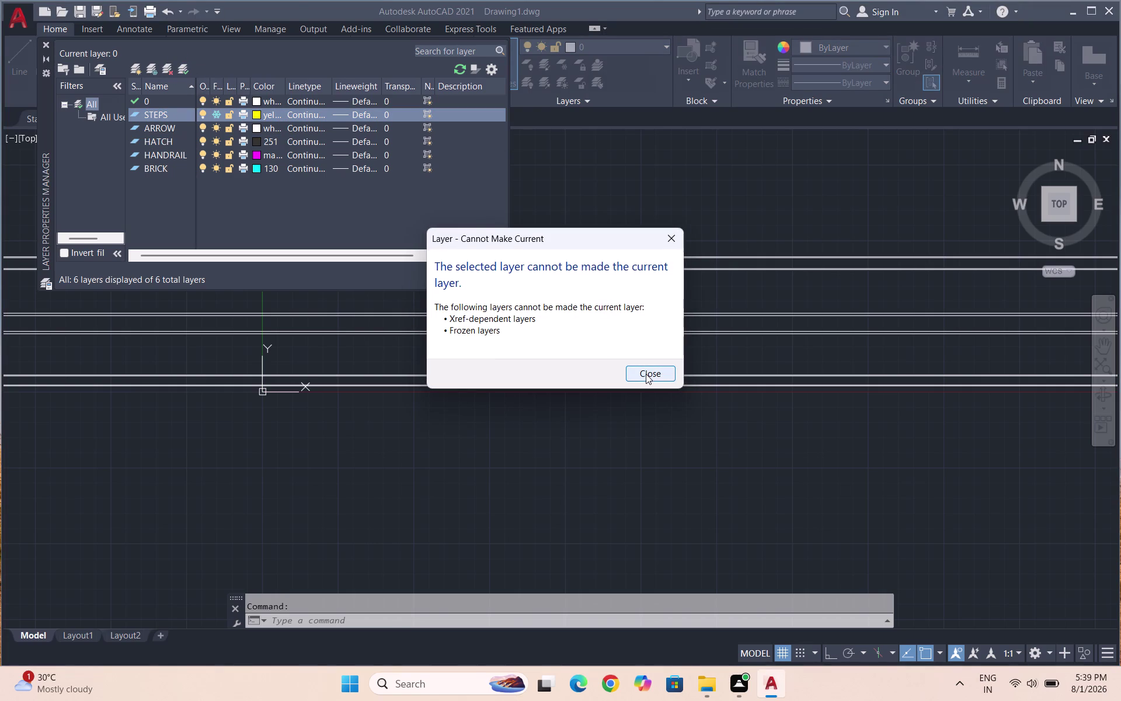
Dismiss the Cannot Make Current warning, close the layer list, and cancel a started line.
click(646, 374)
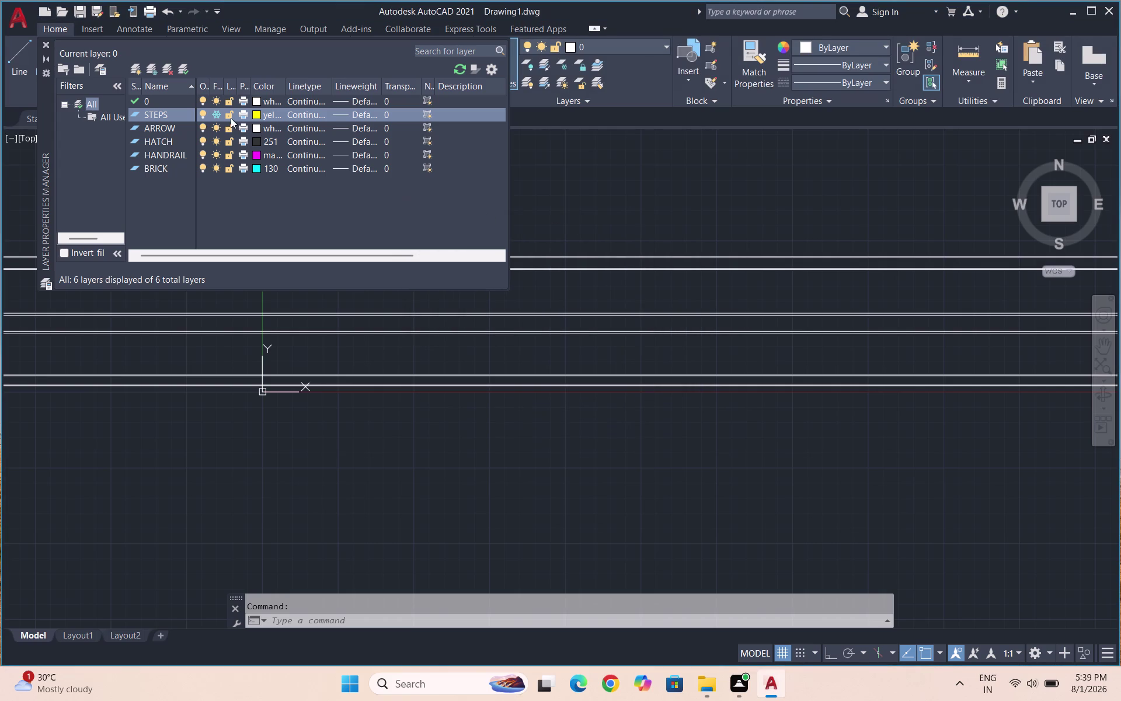
click(42, 44)
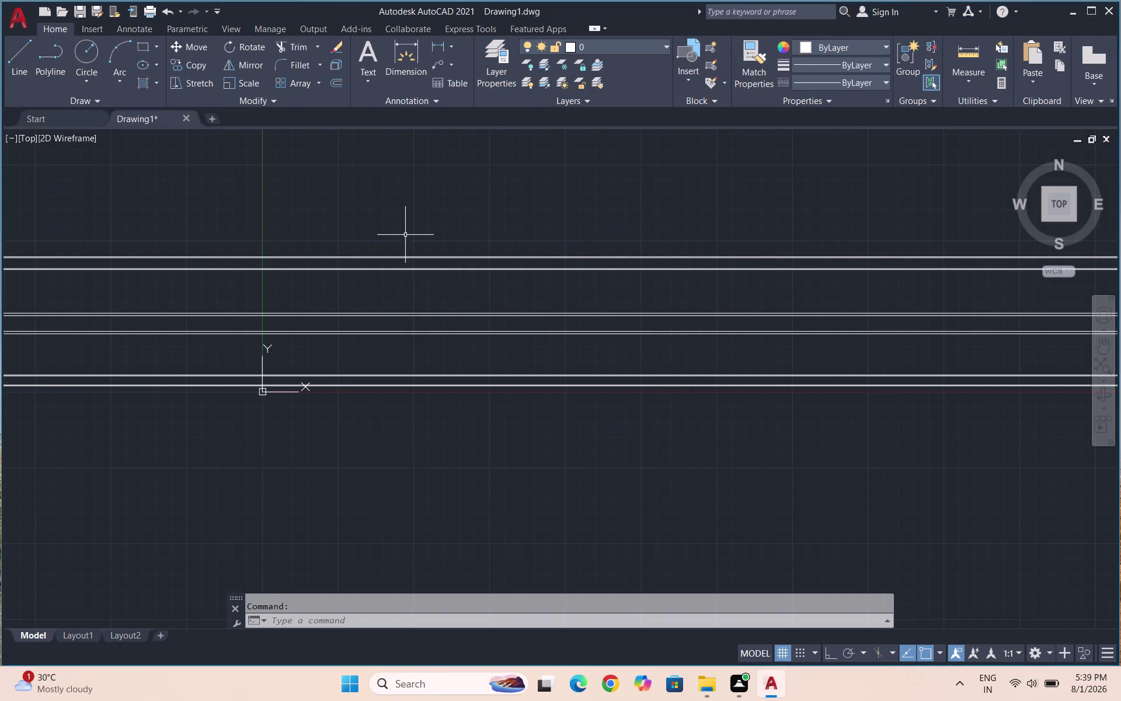
key(l)
key(Return)
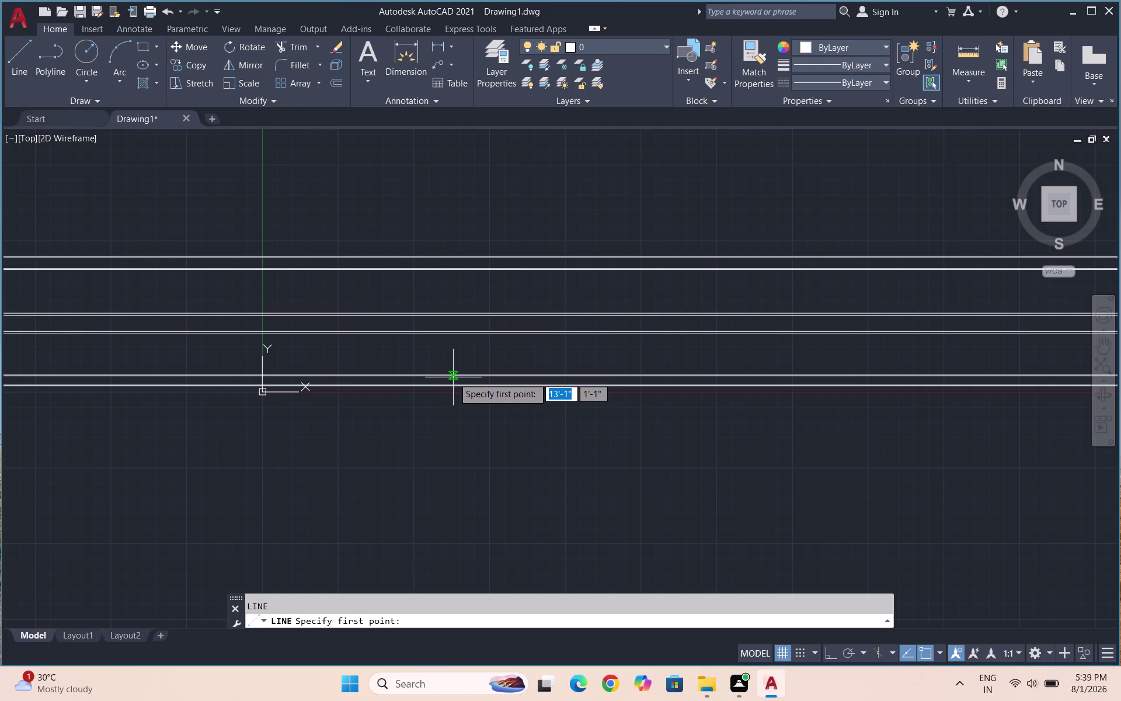
key(Escape)
key(Escape)
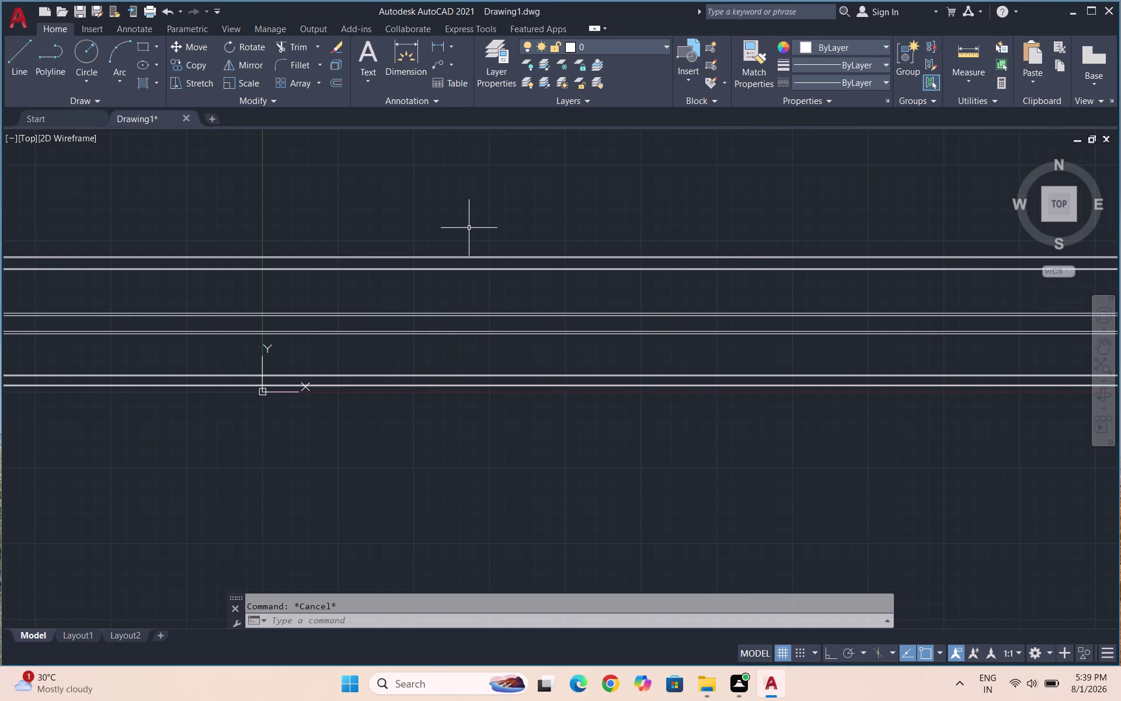
Reopen the layer list and create a BREAKLINE layer in red colour 10.
text(BR)
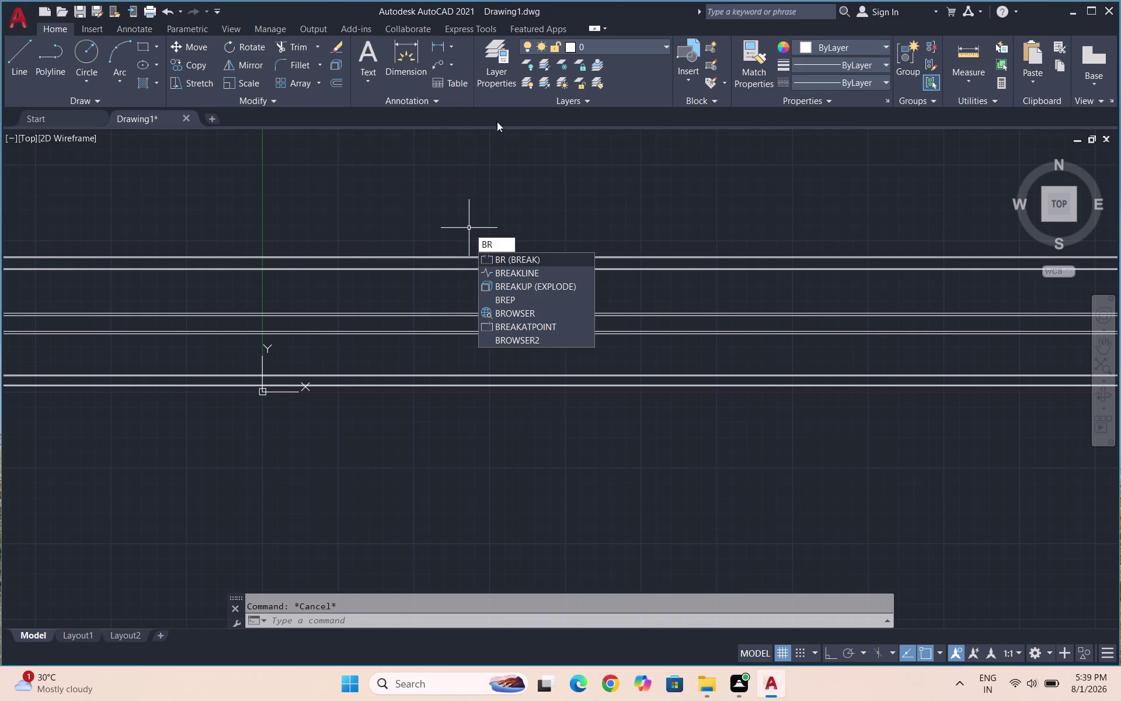
key(Escape)
click(498, 85)
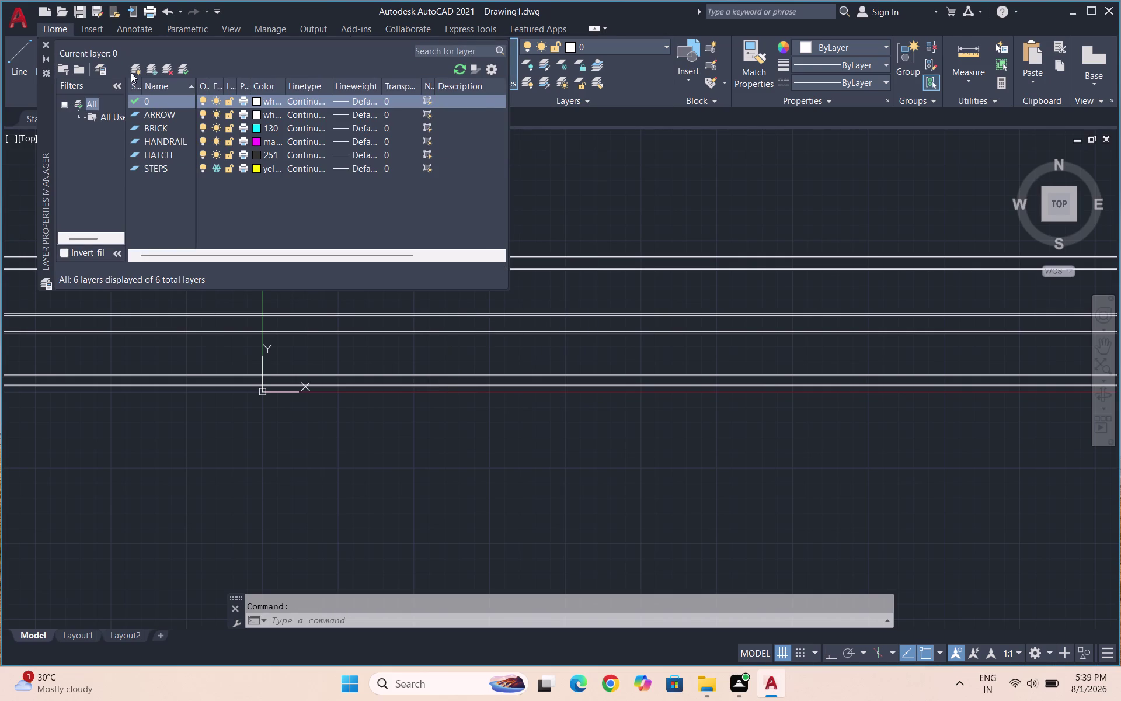
click(131, 69)
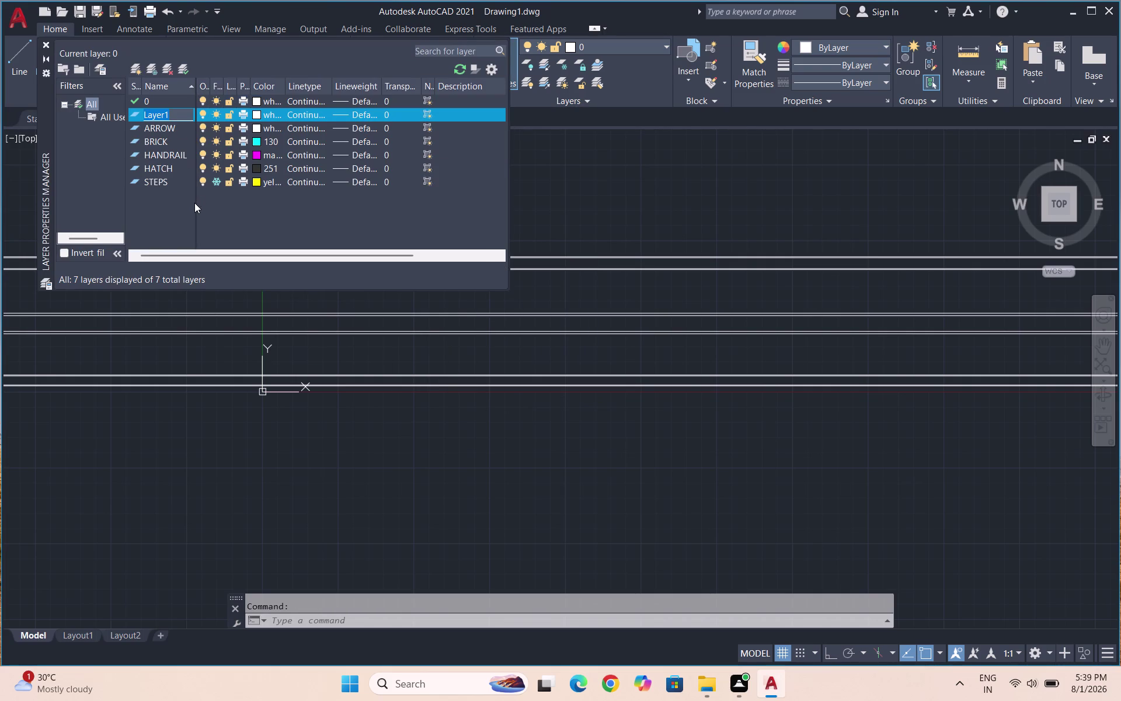
text(BREAKLIN)
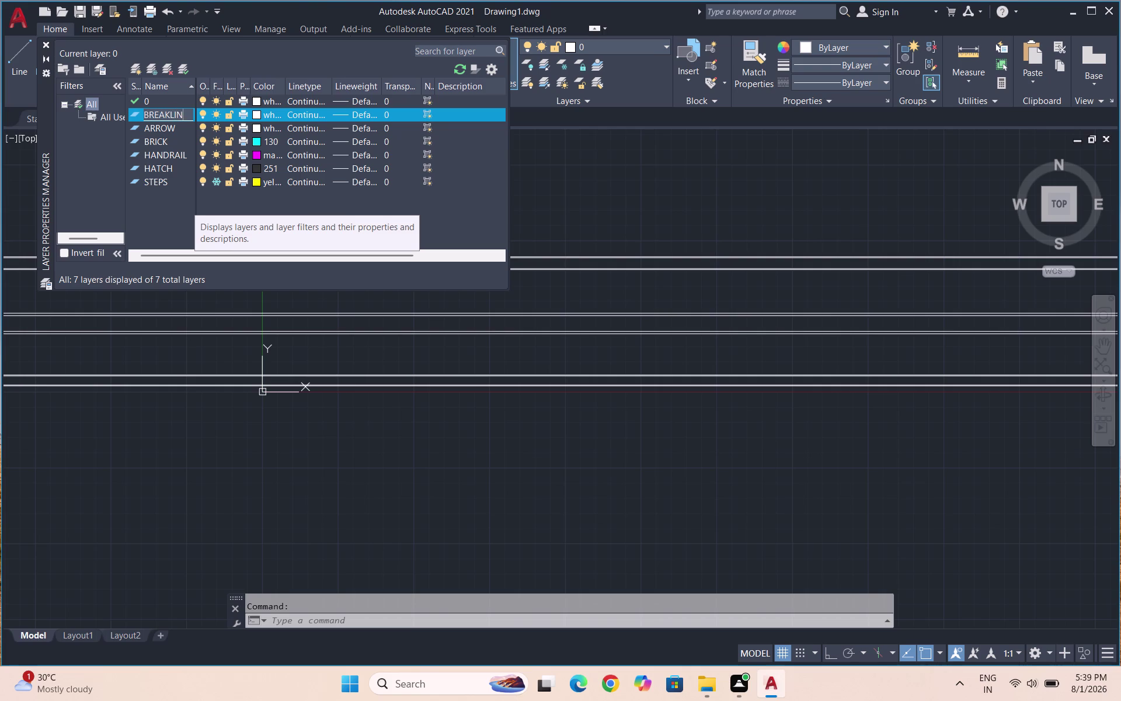
text(E)
key(Return)
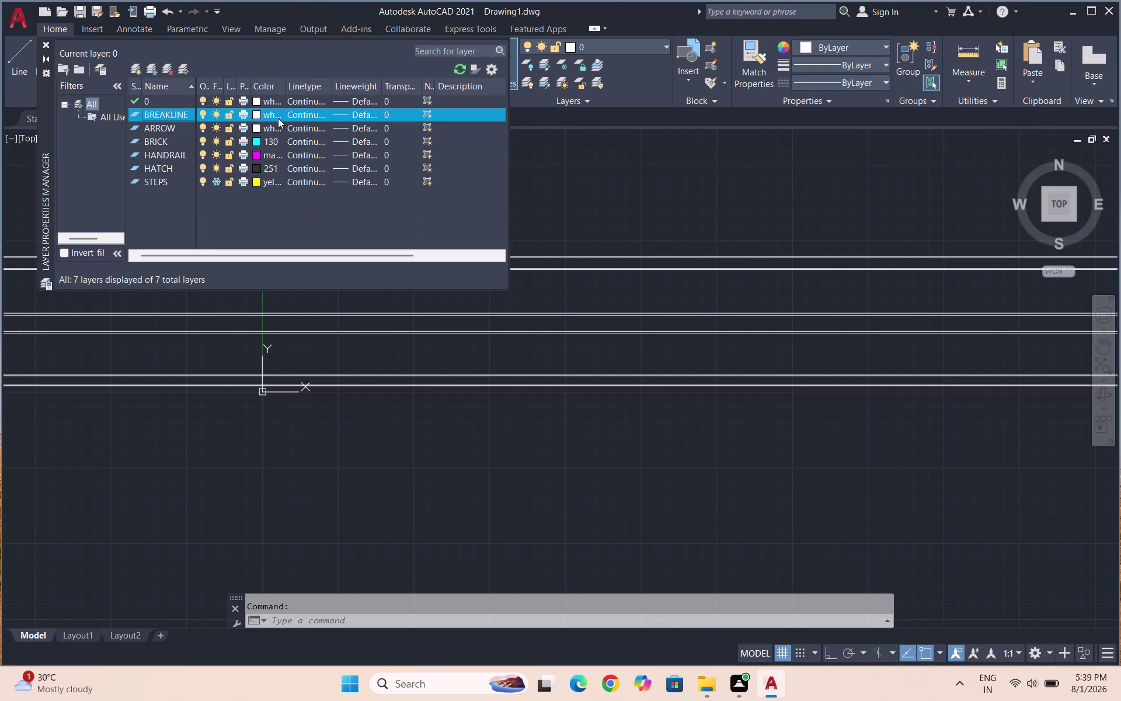
click(254, 114)
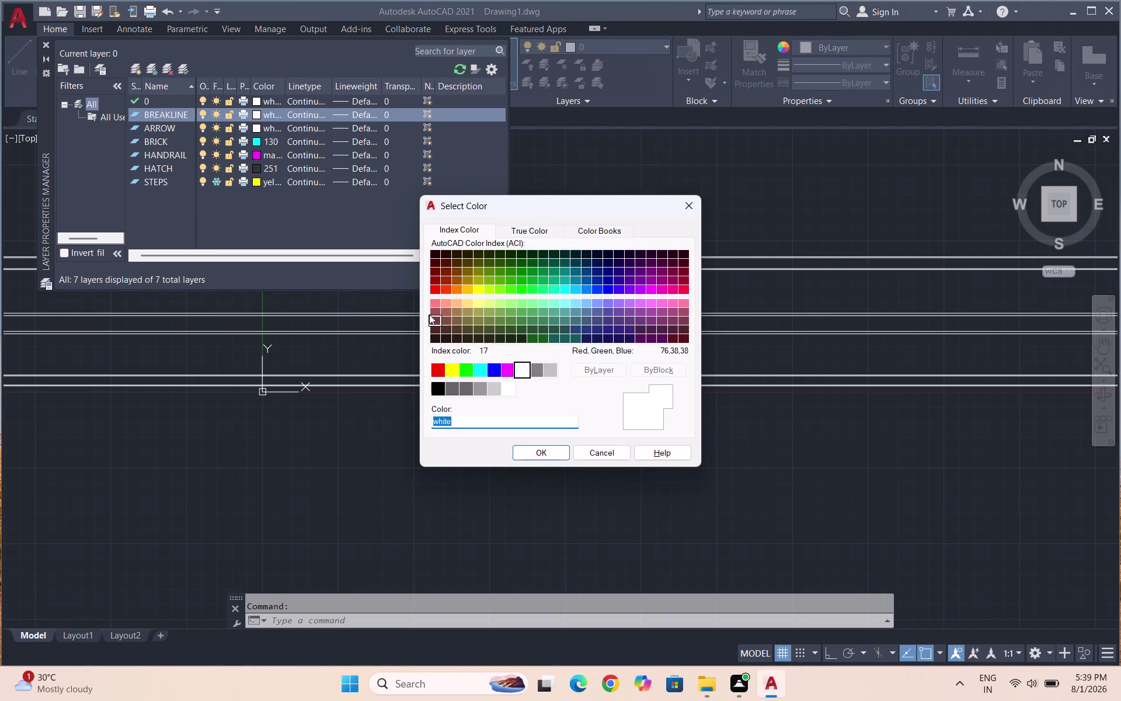
click(433, 292)
click(544, 447)
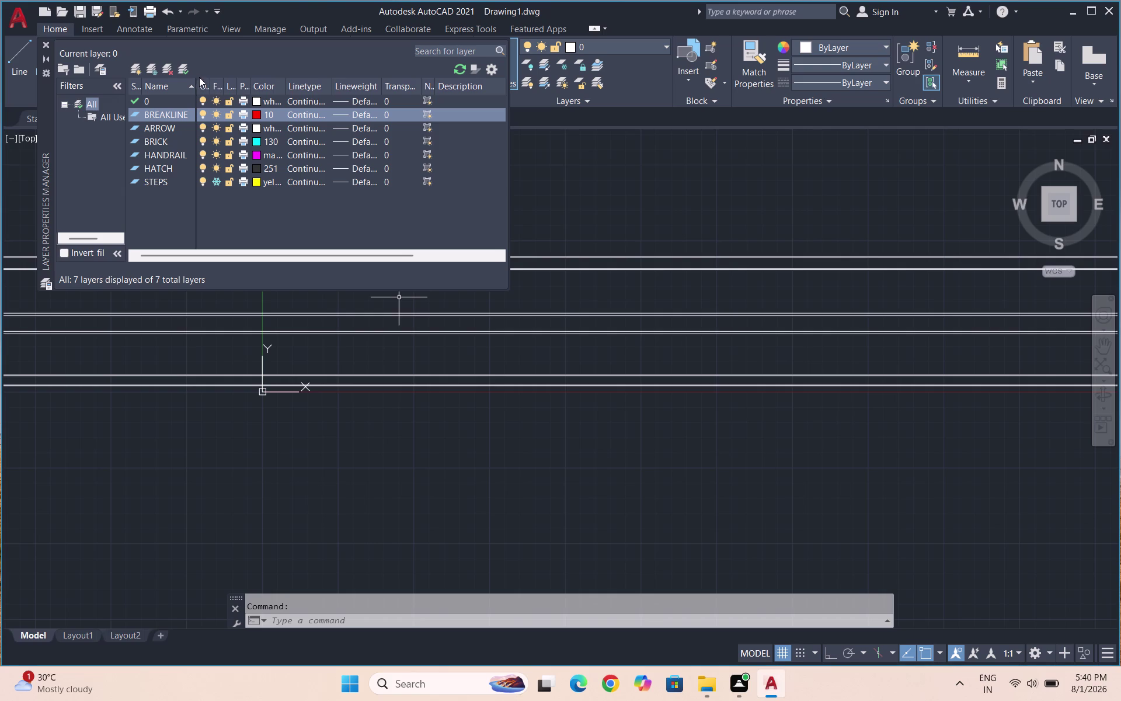
Make BREAKLINE the current layer and close the layer list.
click(186, 68)
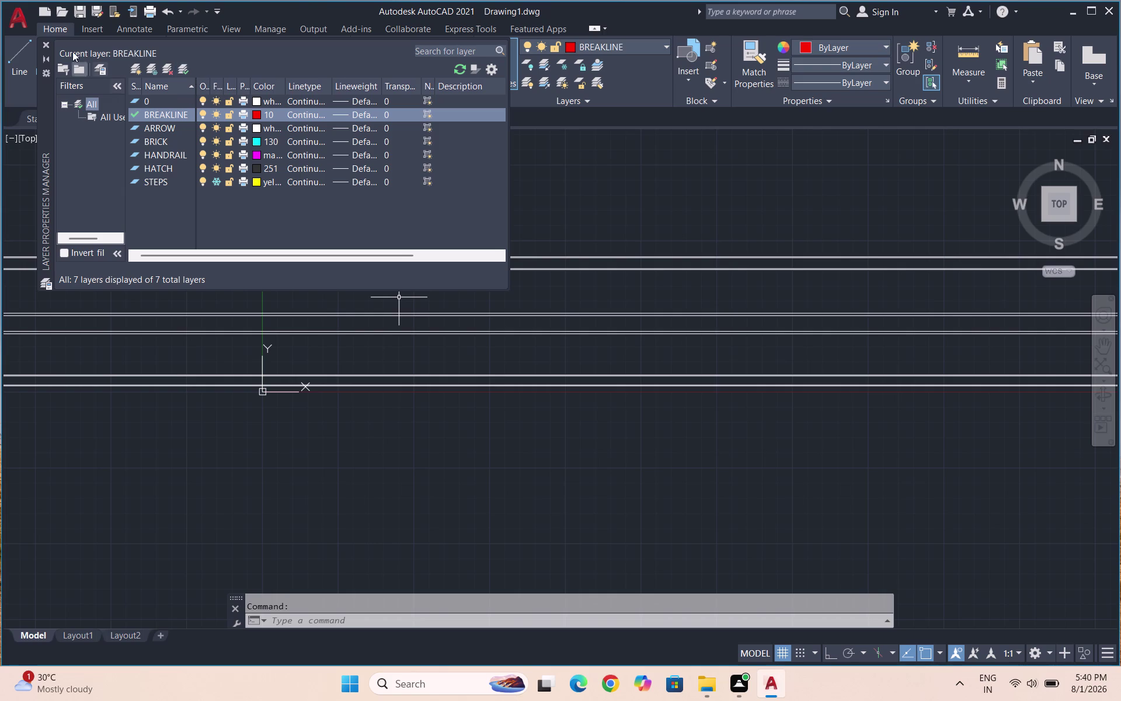
click(45, 44)
scroll(up, 3)
scroll(up, 3)
text(BREAKLI)
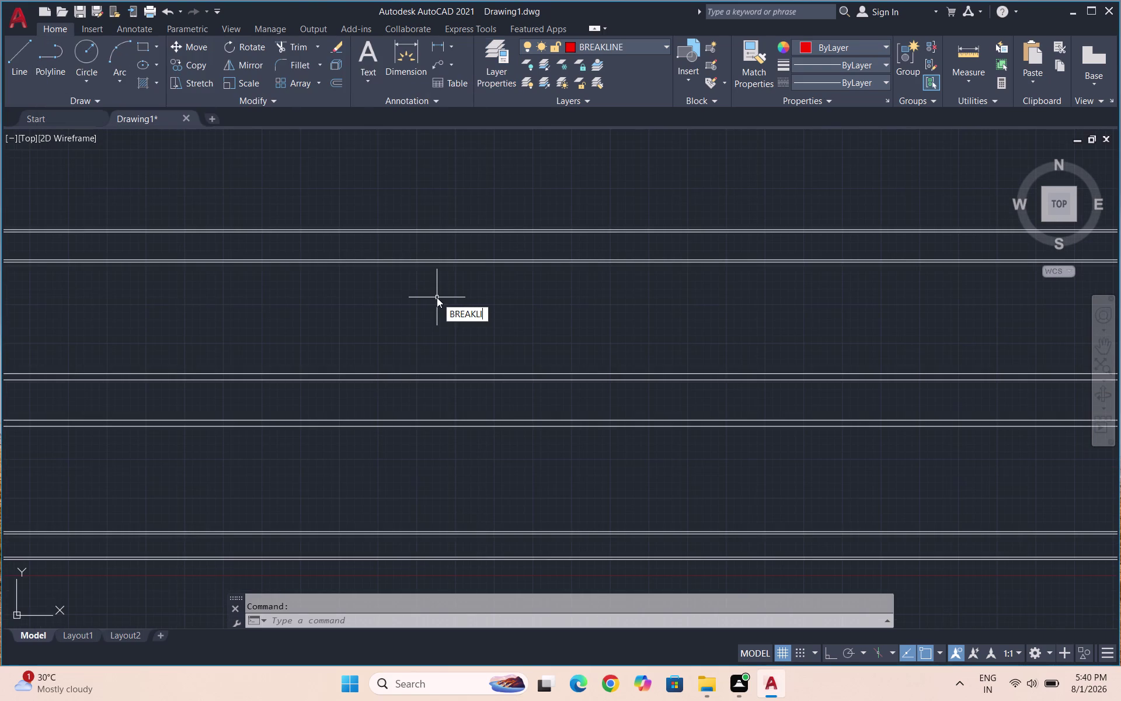
Draw a vertical breakline from above the top wall to below the bottom wall.
text(NE)
key(Return)
scroll(up, 3)
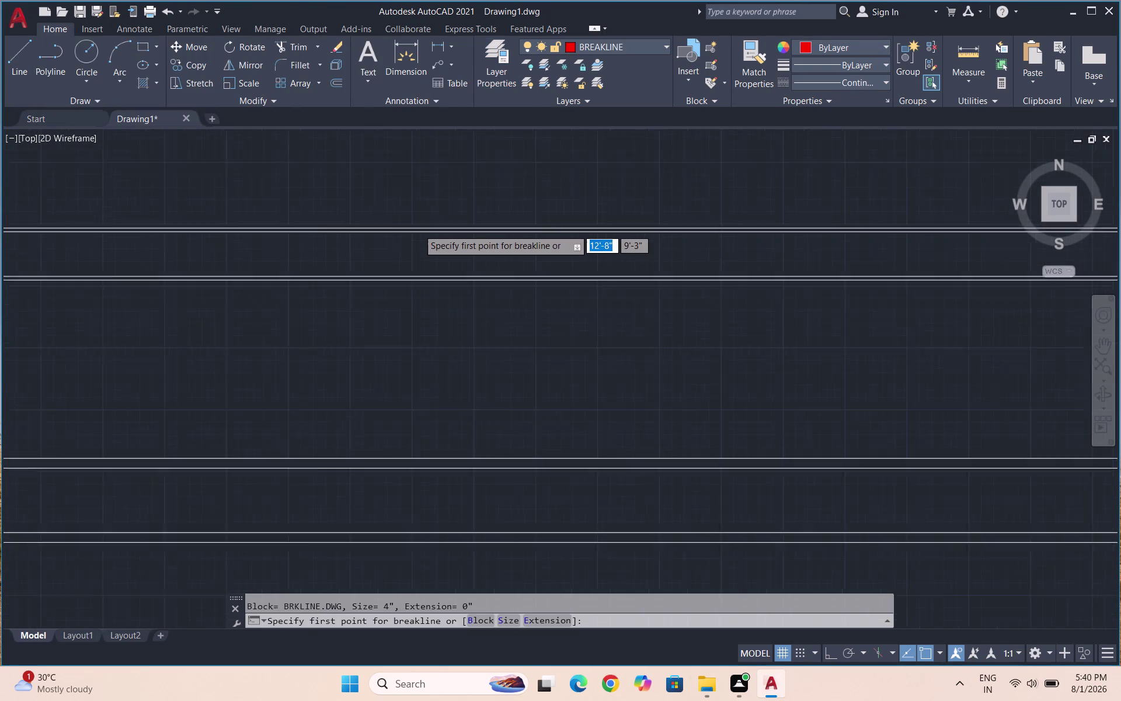
click(387, 226)
scroll(down, 3)
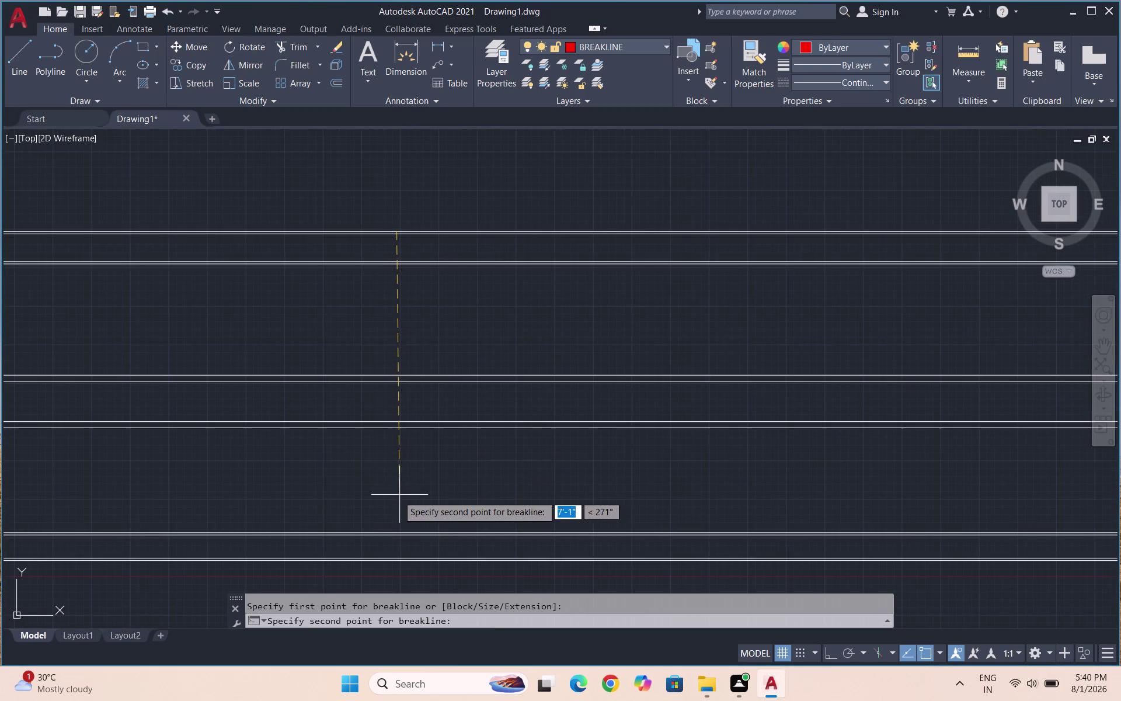
key(F8)
scroll(up, 3)
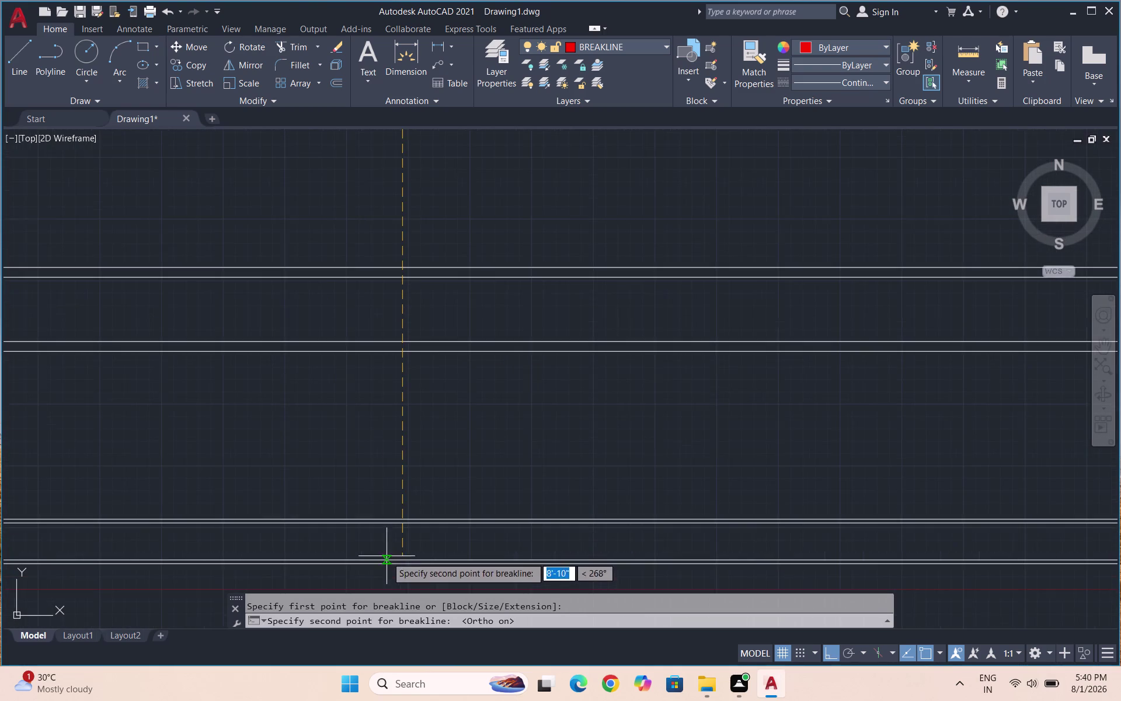
scroll(up, 3)
click(400, 565)
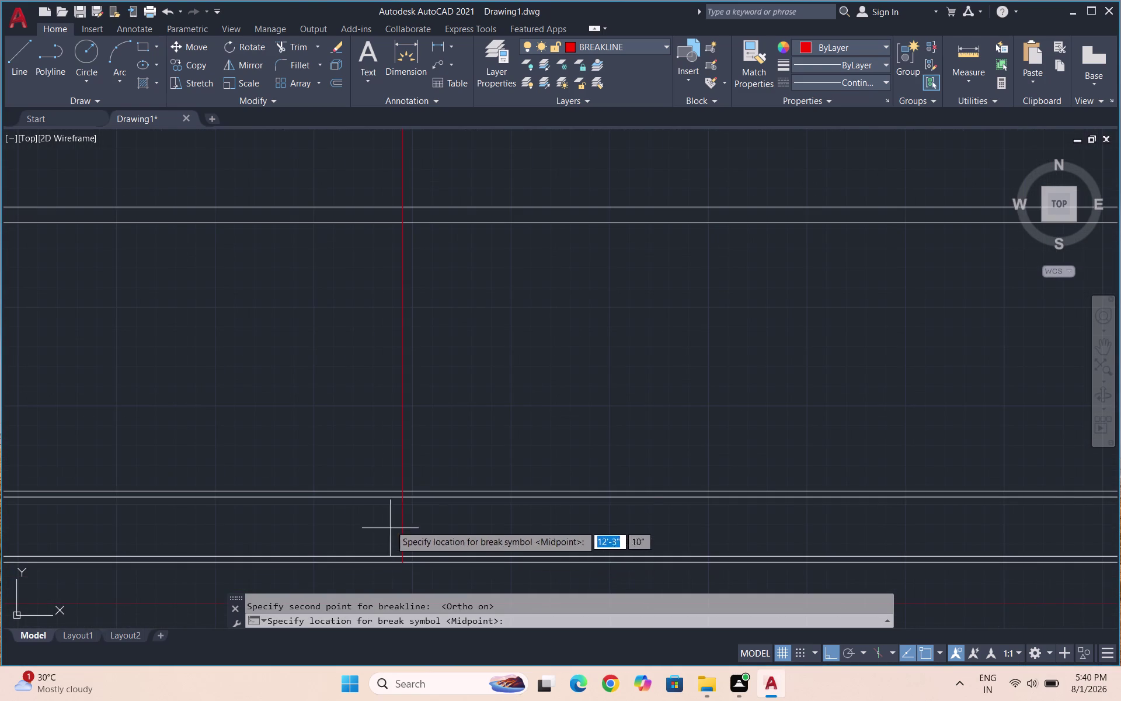
Place the break symbol between the upper walls, then window-select the plain red vertical line.
scroll(down, 3)
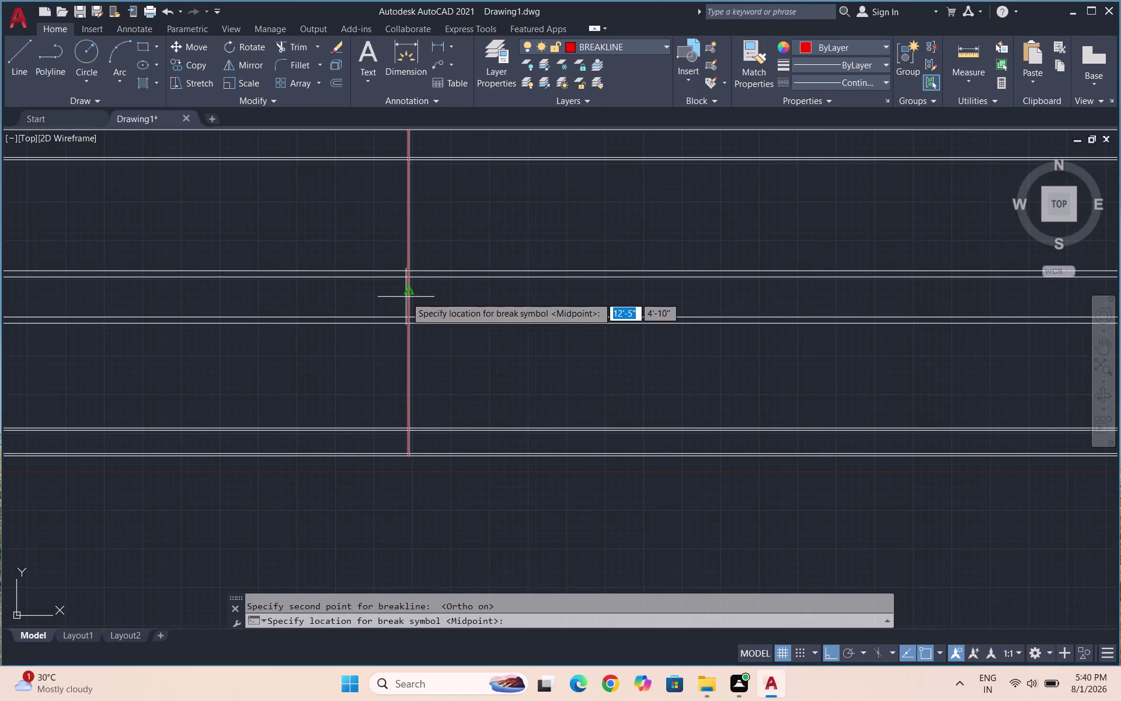
click(407, 294)
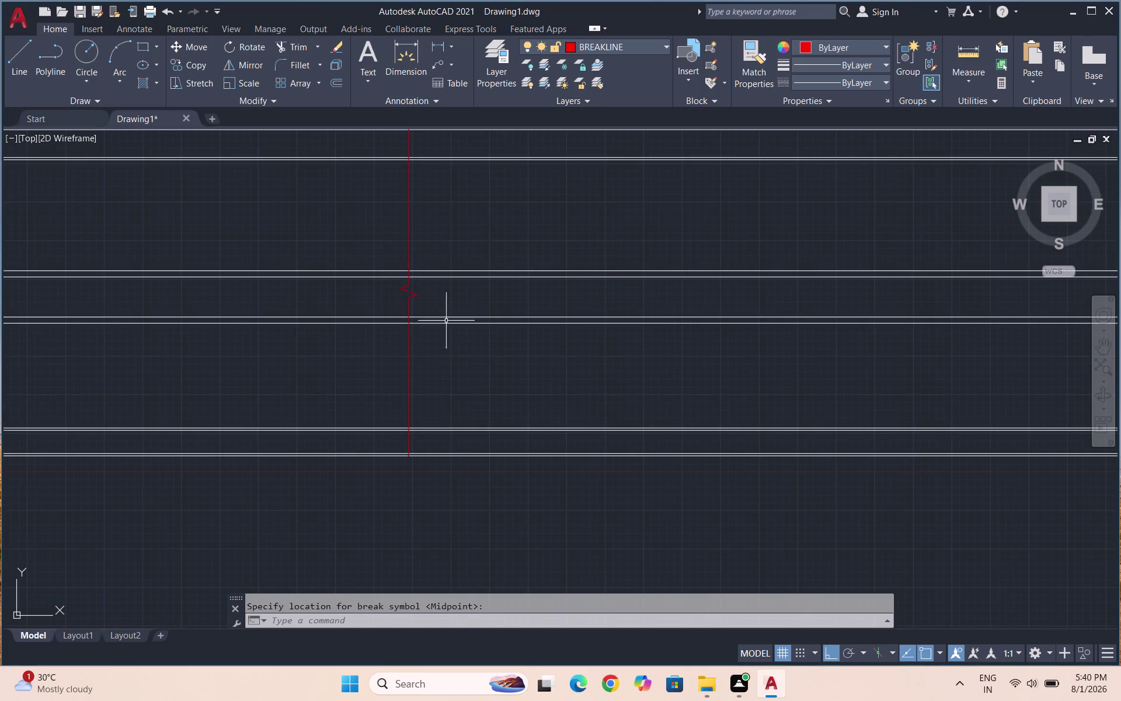
scroll(down, 3)
key(Escape)
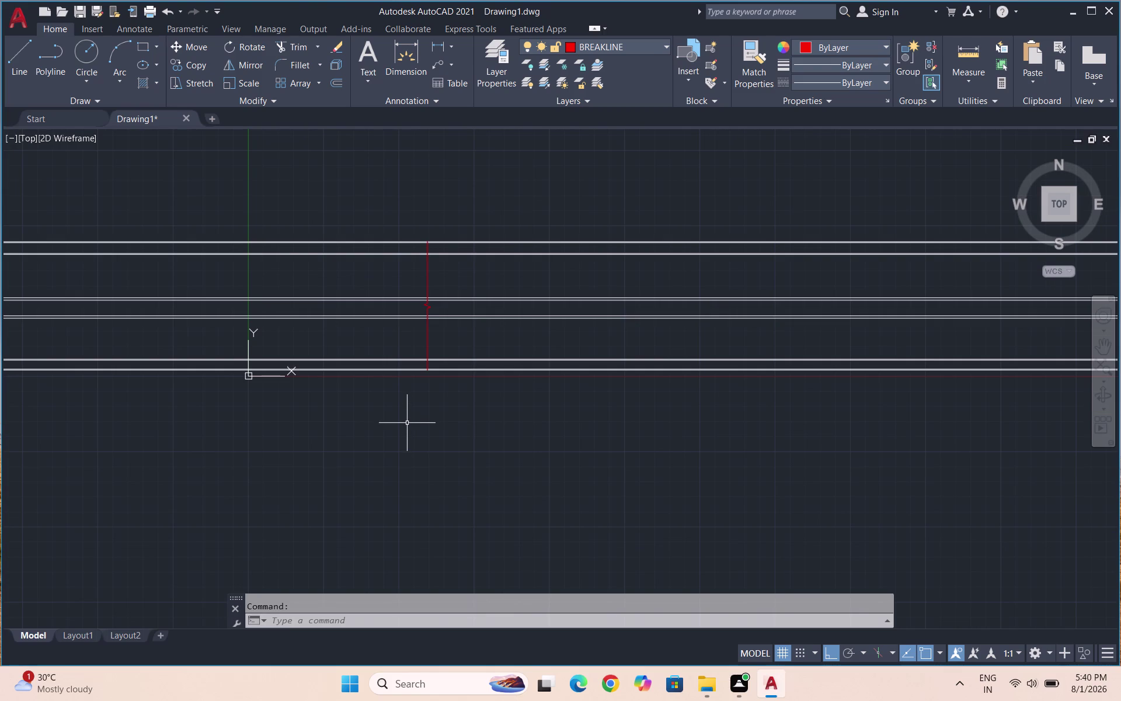
drag(436, 339, 423, 334)
click(384, 333)
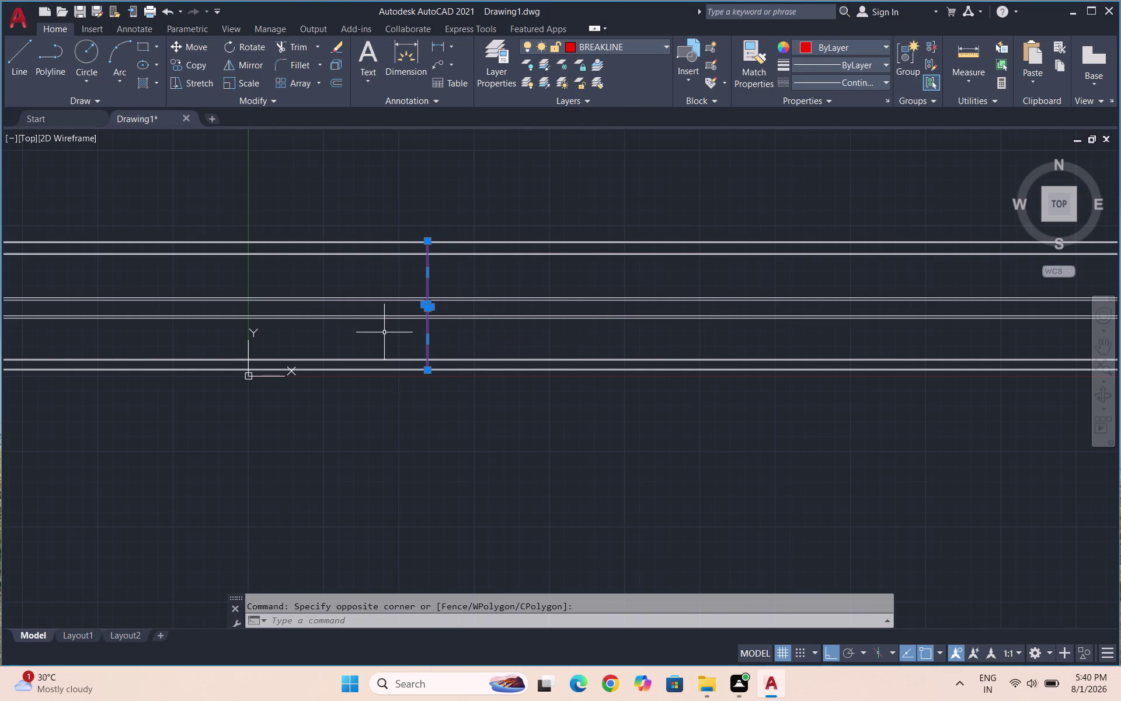
Delete the plain red line and start BREAKLINE with symbol size 10.
key(Delete)
text(BRE)
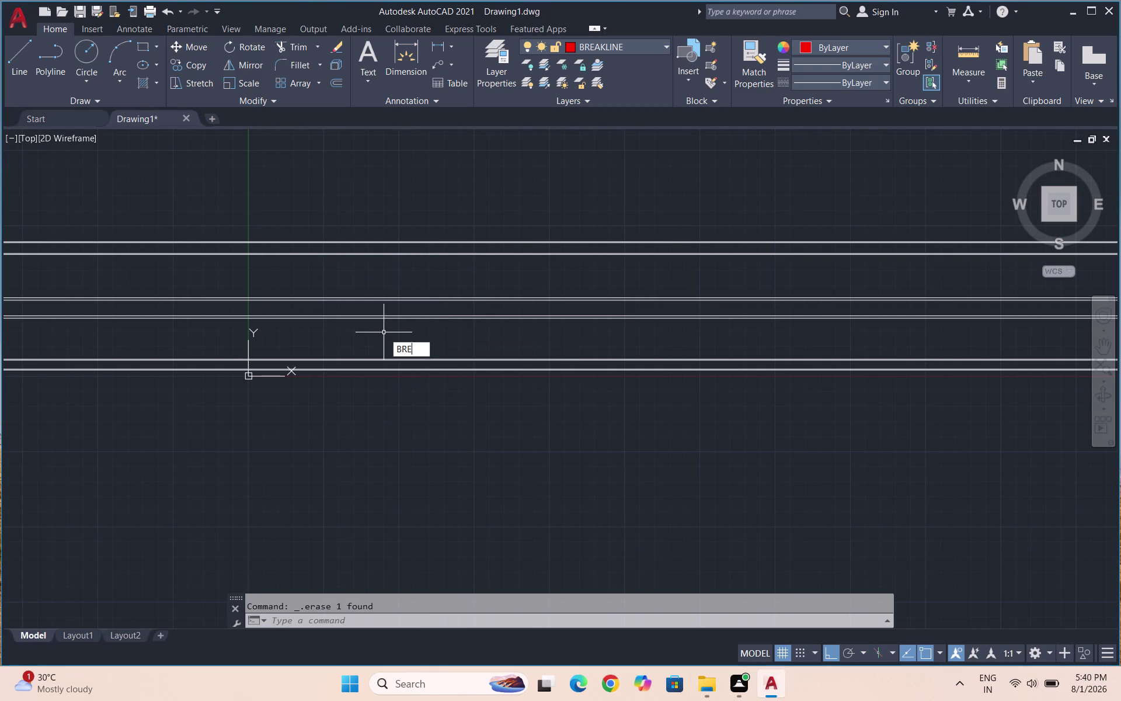
text(AKLINE)
key(Return)
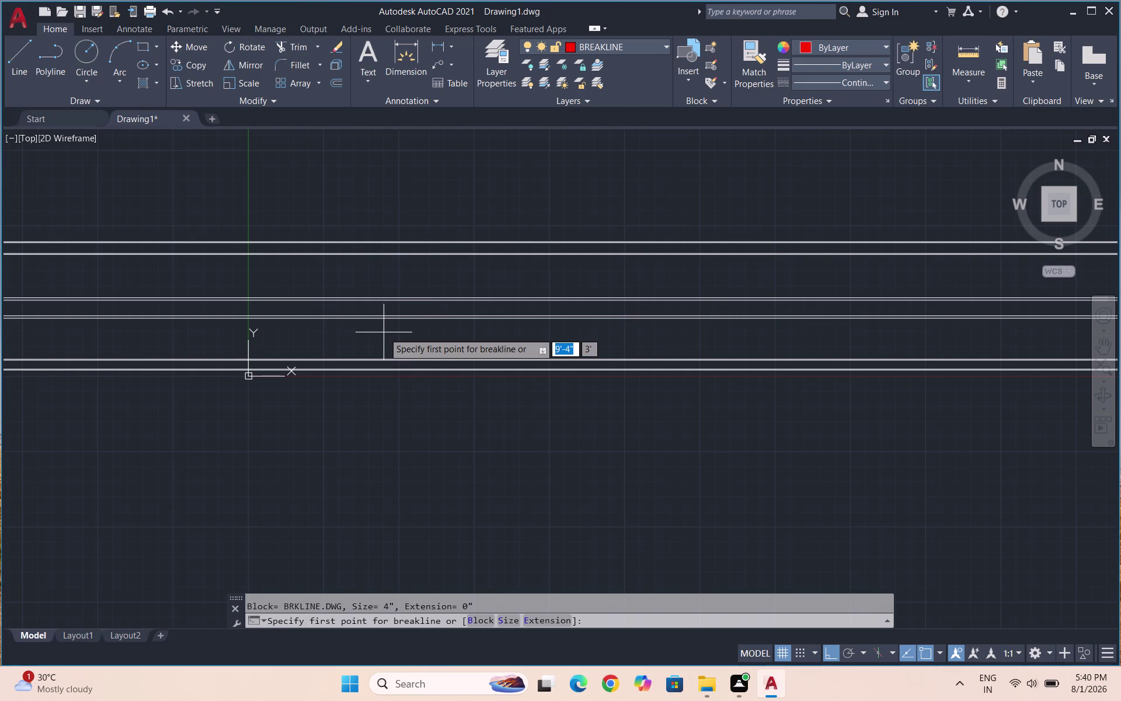
click(514, 622)
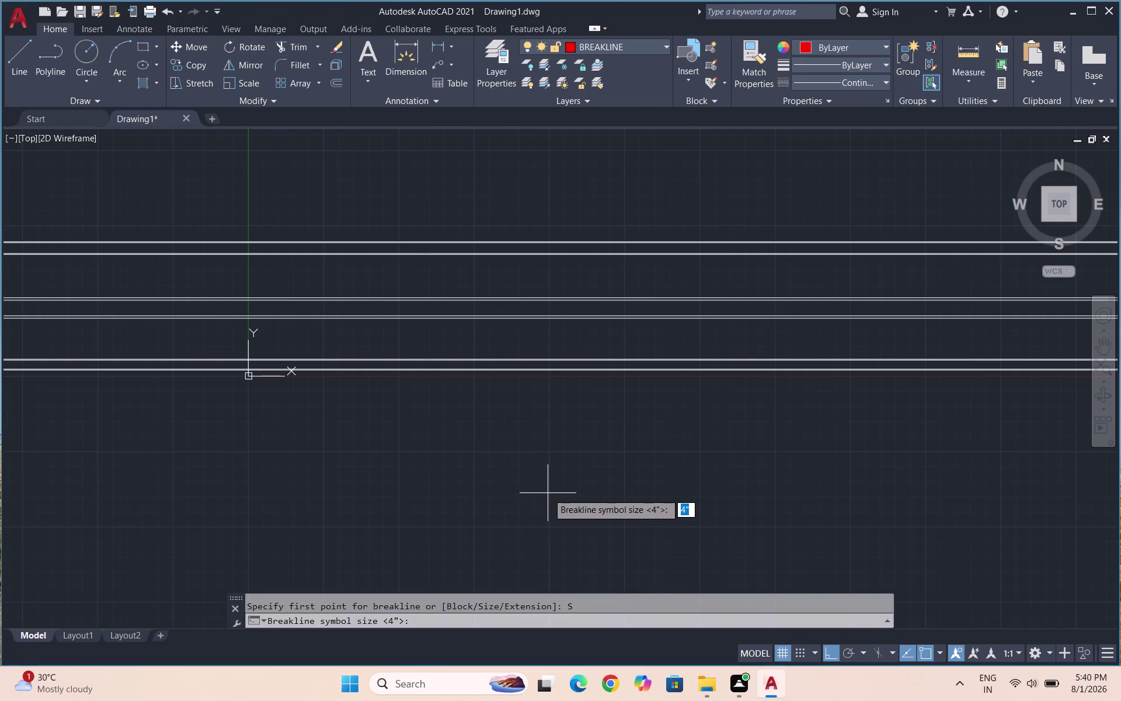
text(10)
key(shift+Return)
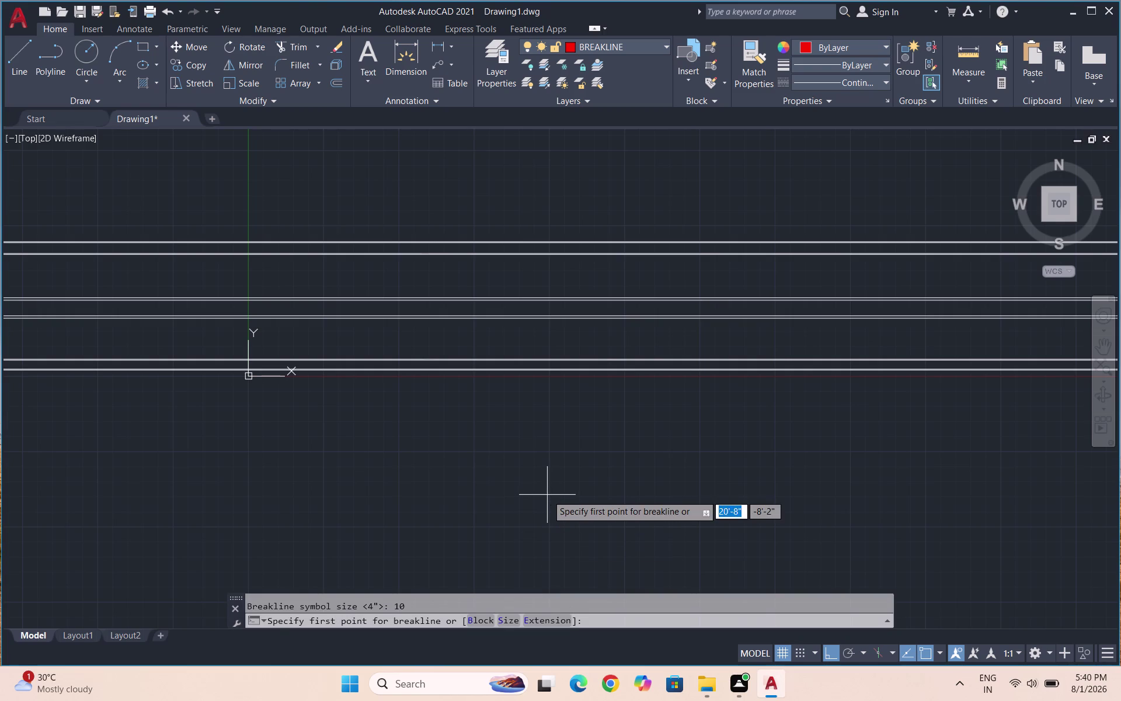
Draw the breakline from the top wall to the lower wall, zigzag between the upper walls.
scroll(up, 3)
scroll(up, 3)
click(385, 238)
scroll(down, 3)
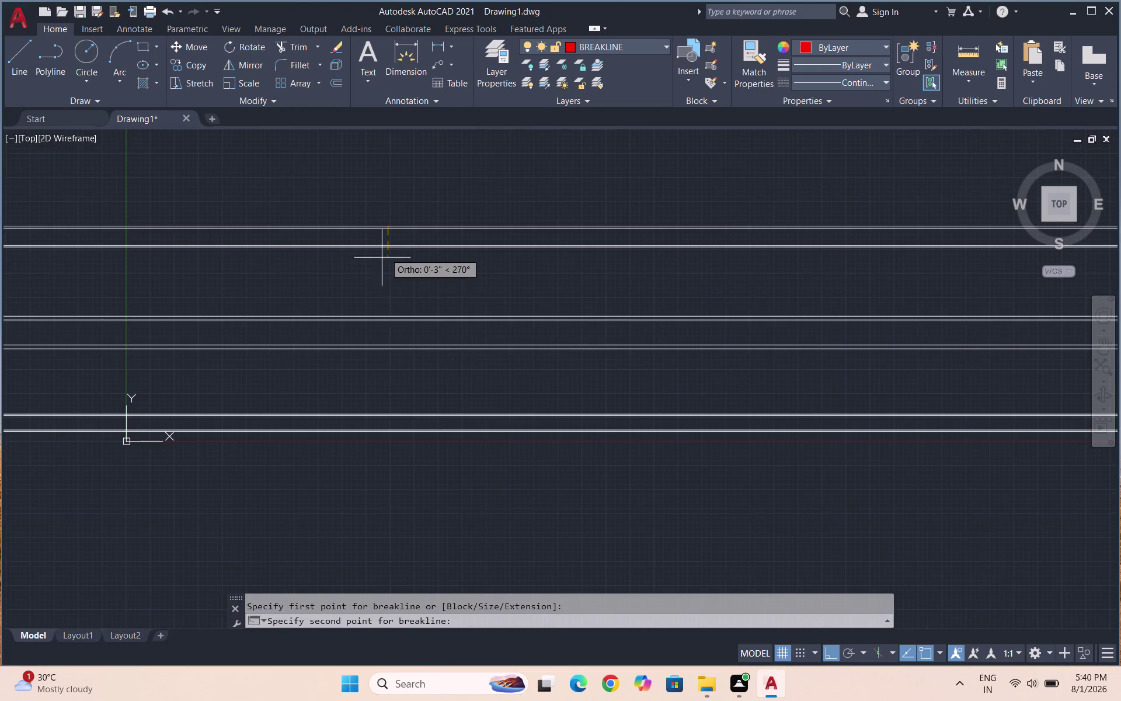
scroll(up, 3)
scroll(up, 3)
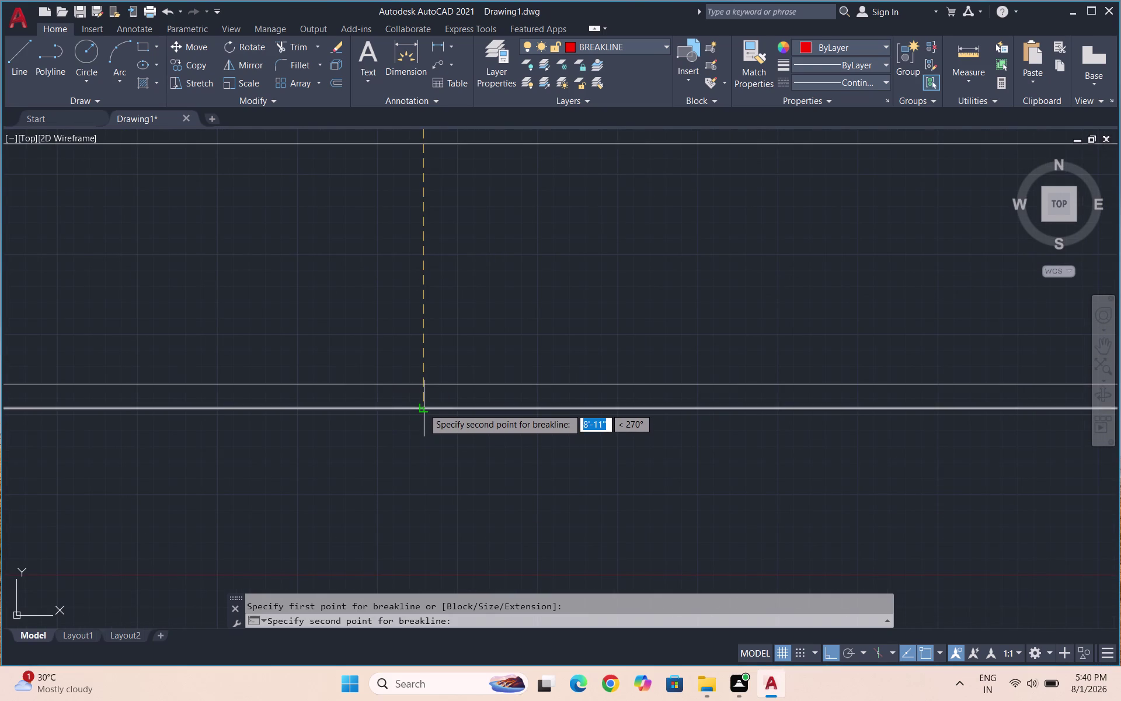
click(424, 407)
scroll(down, 3)
scroll(down, 3)
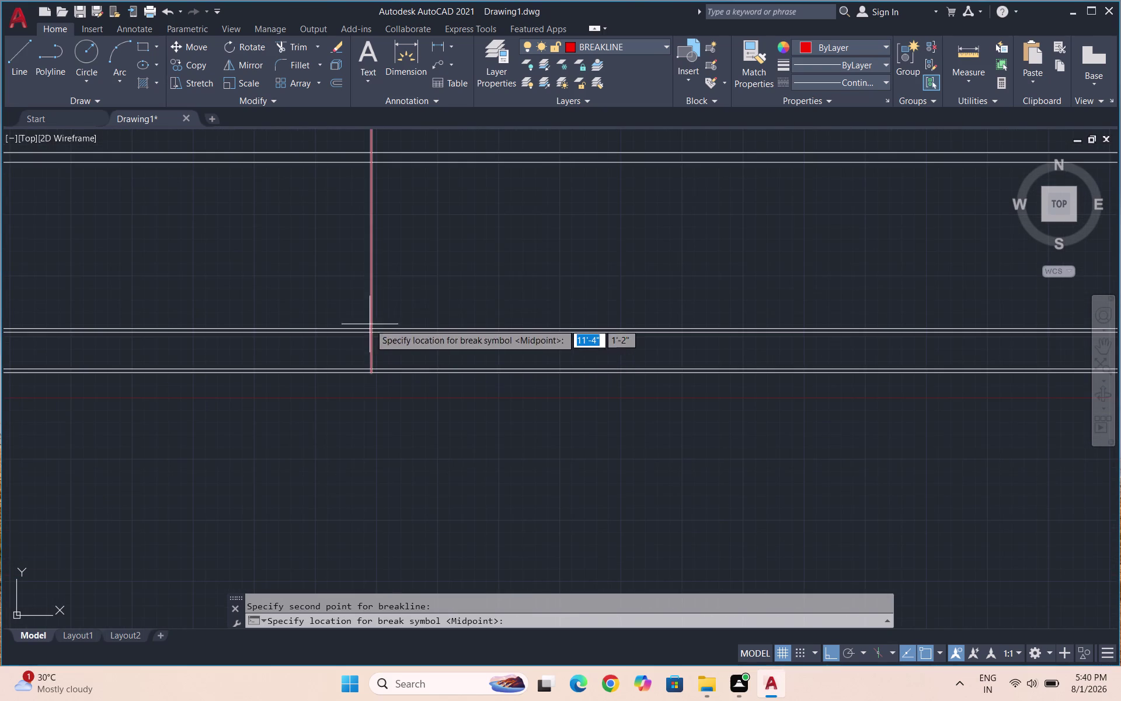
scroll(down, 3)
scroll(down, 3)
scroll(up, 3)
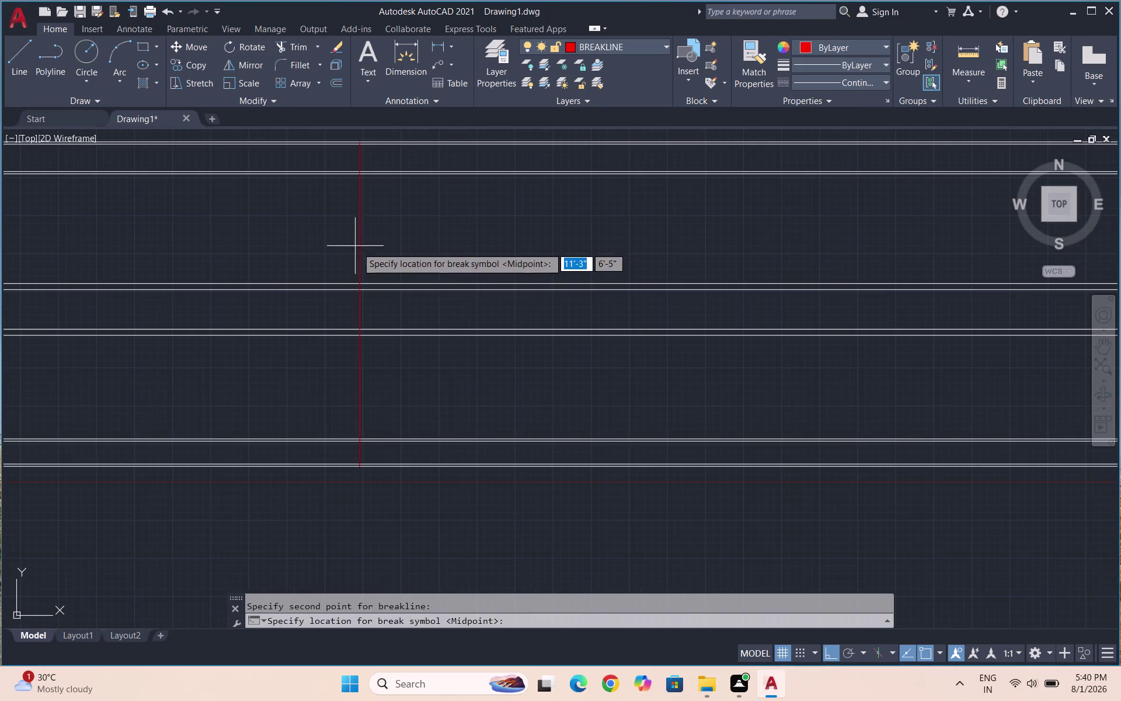
click(362, 307)
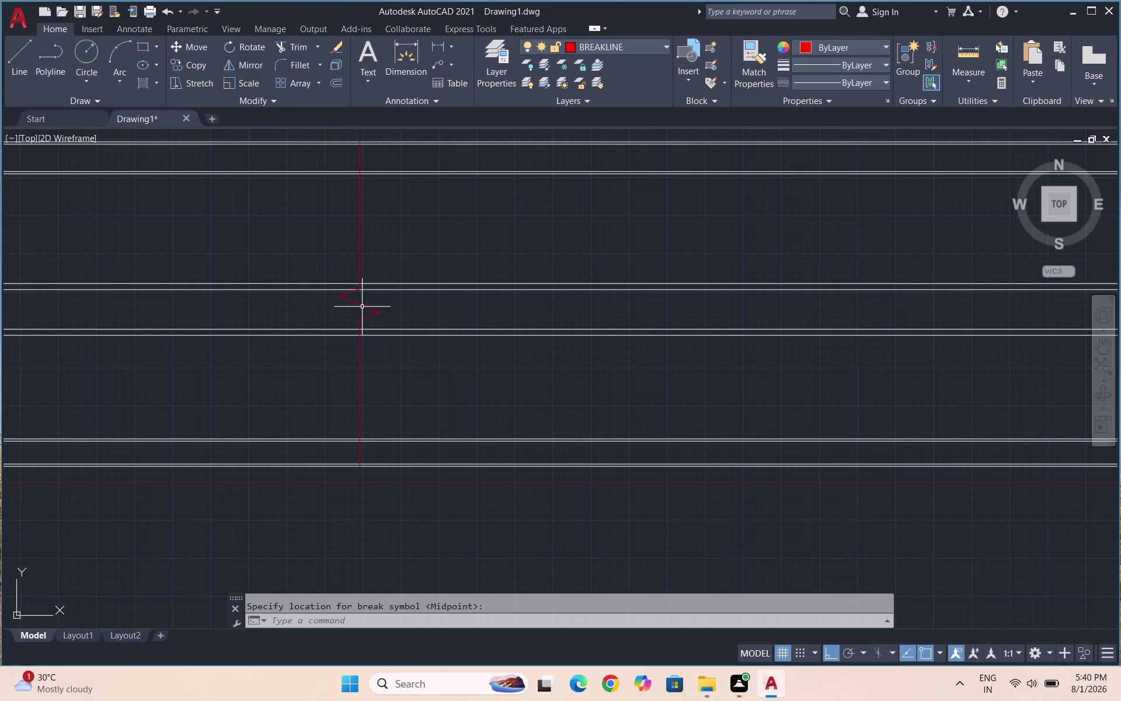
key(Escape)
Fence-trim the wall segments left of the zigzag breakline.
key(t)
key(r)
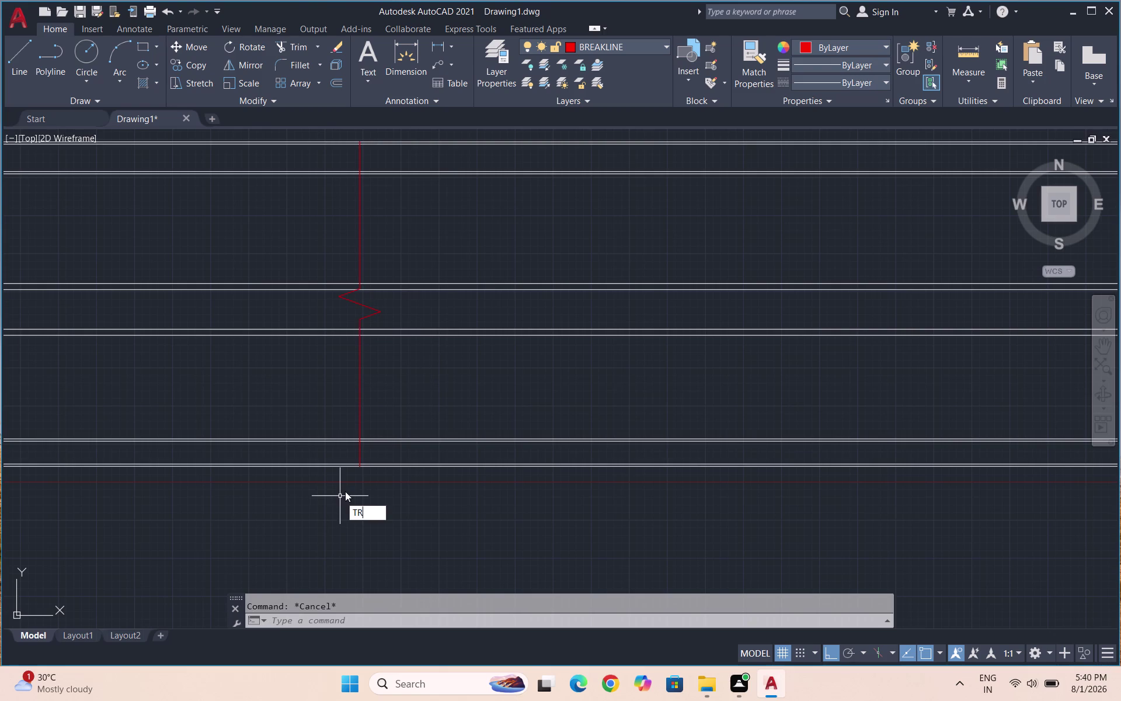
key(Return)
key(Return)
drag(253, 138, 288, 387)
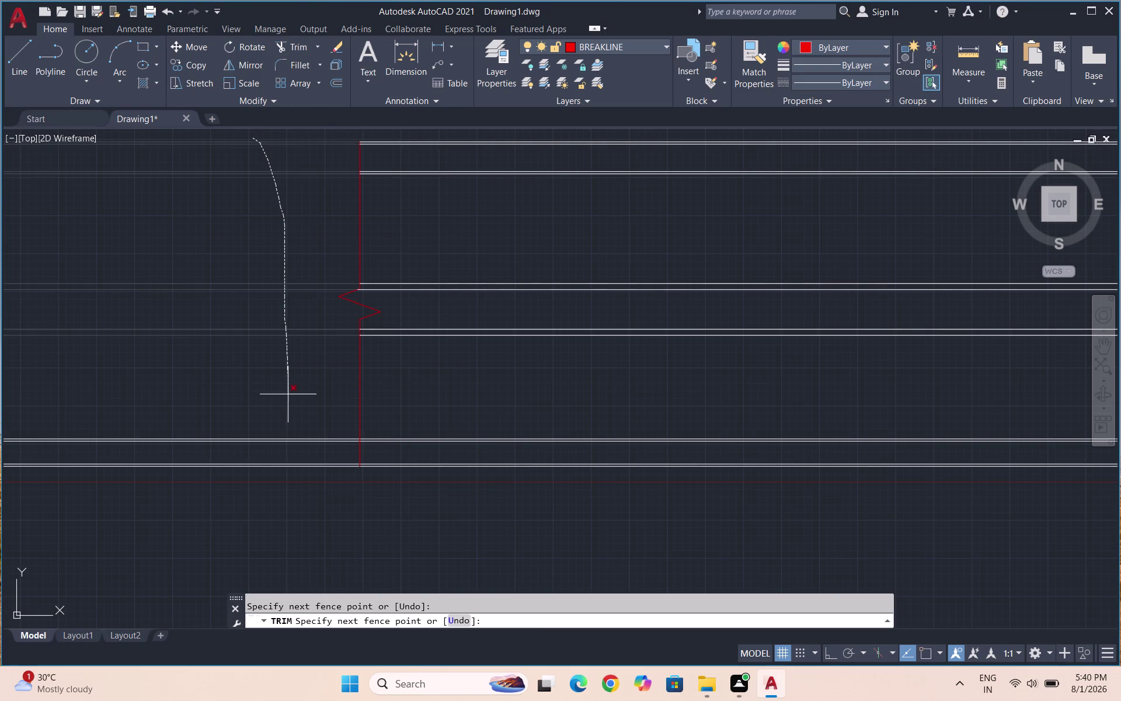
drag(288, 387, 285, 476)
scroll(down, 3)
key(Escape)
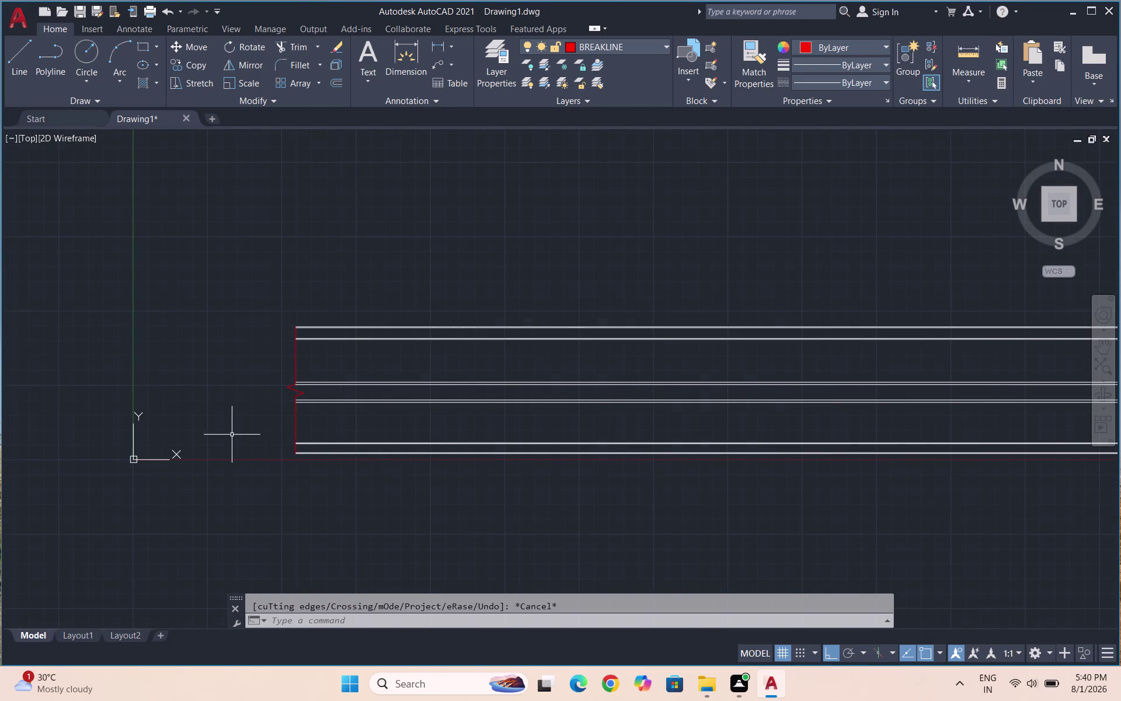
scroll(down, 3)
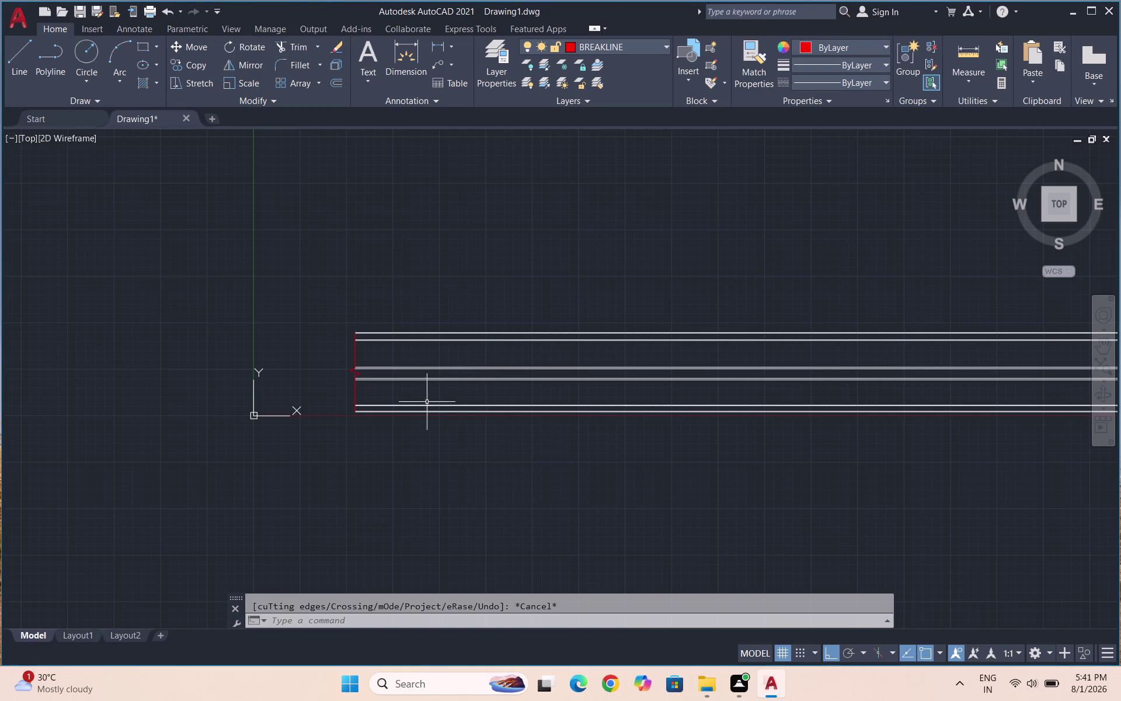
scroll(up, 3)
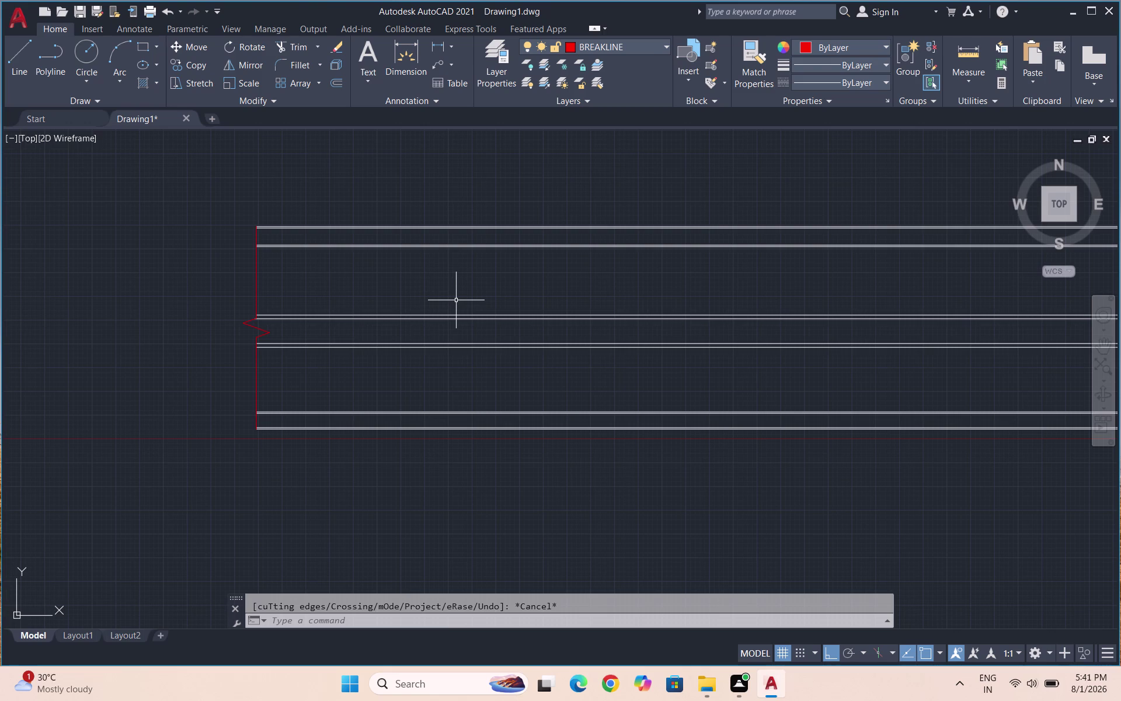
key(l)
key(Return)
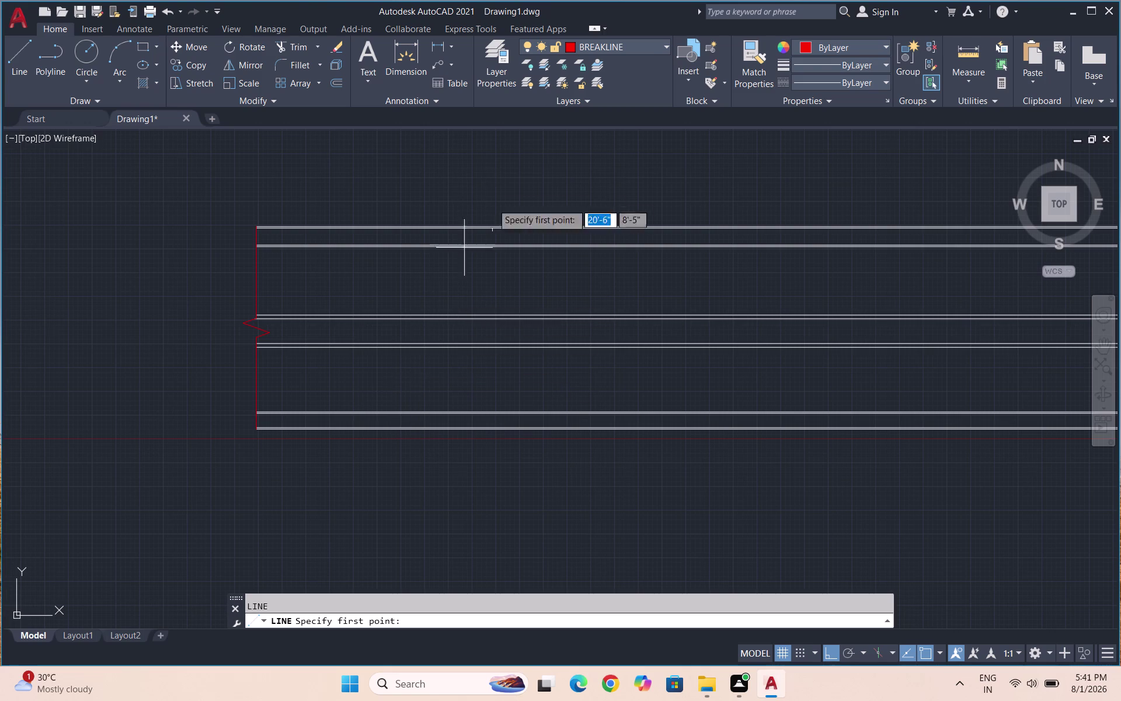
Try setting STEPS current from the layer list, dismissing the cannot-make-current warning.
key(Escape)
click(627, 40)
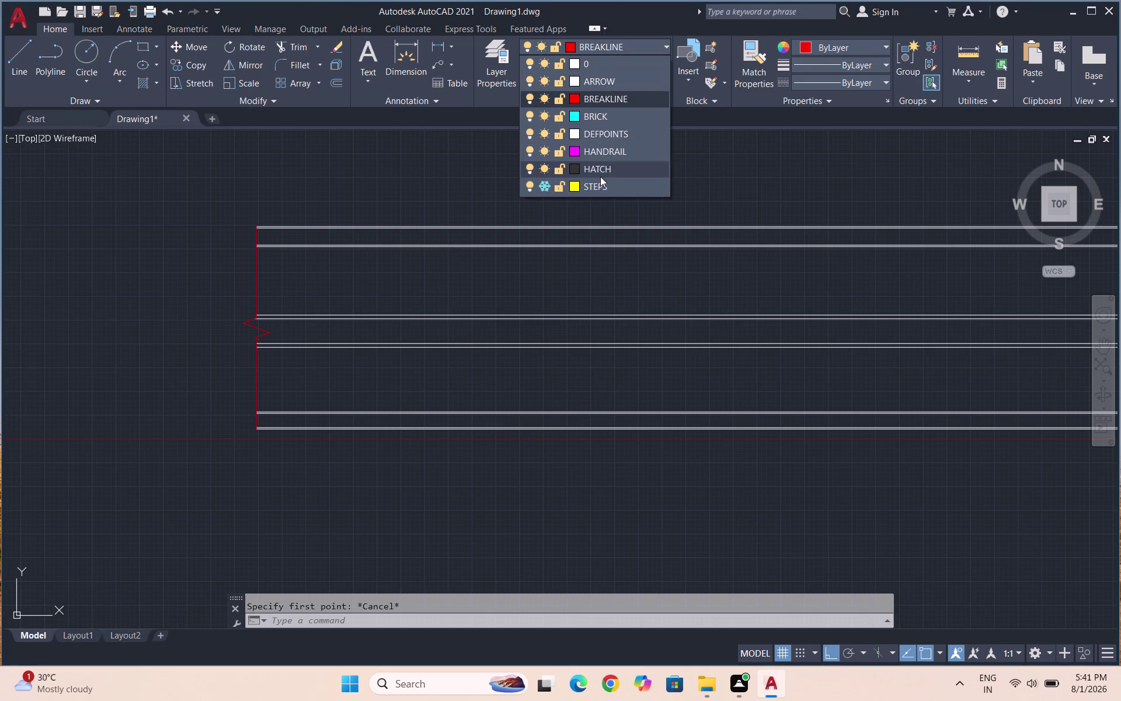
click(601, 190)
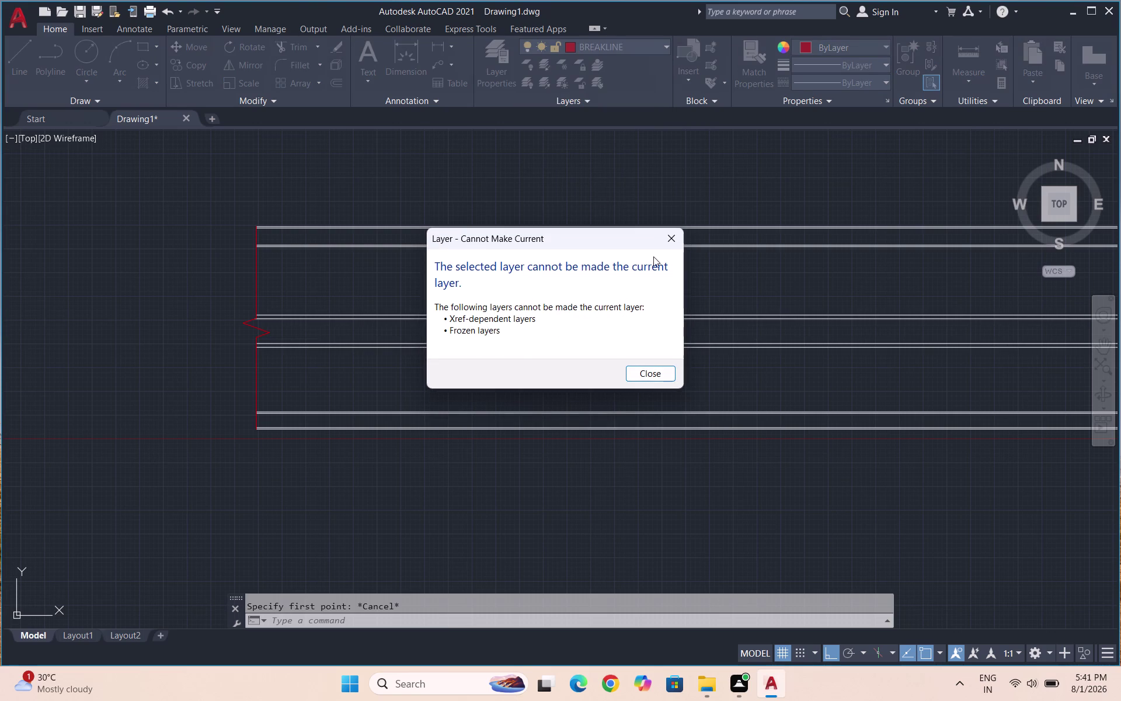
click(675, 240)
click(607, 39)
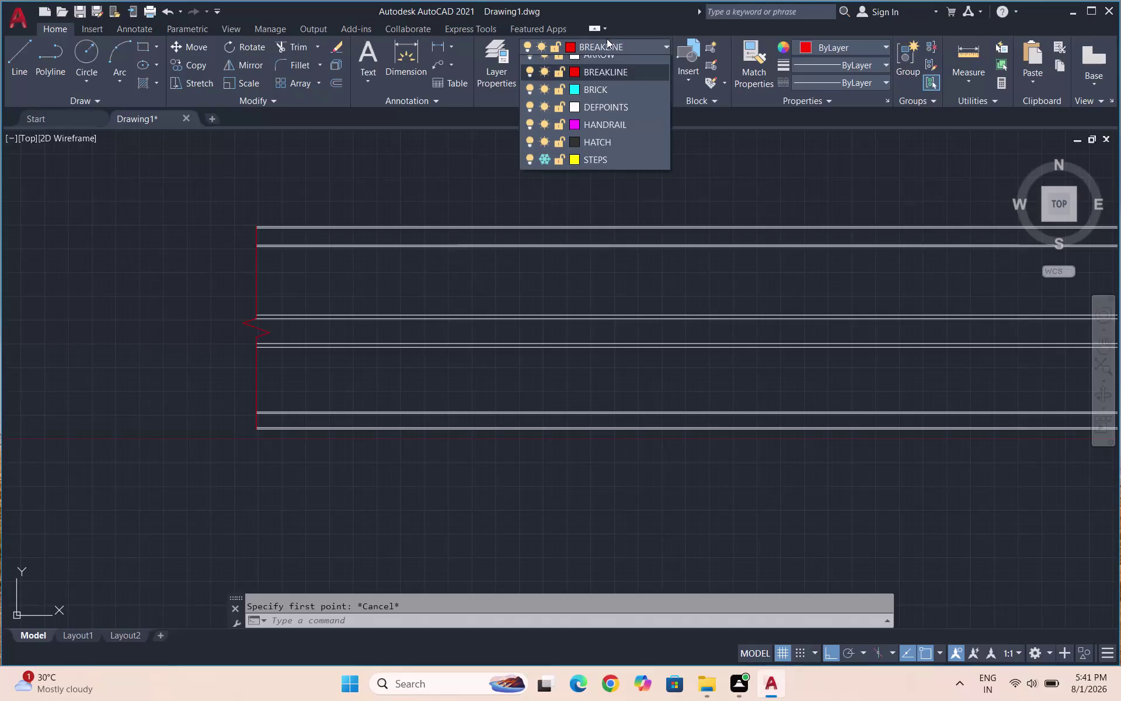
click(501, 70)
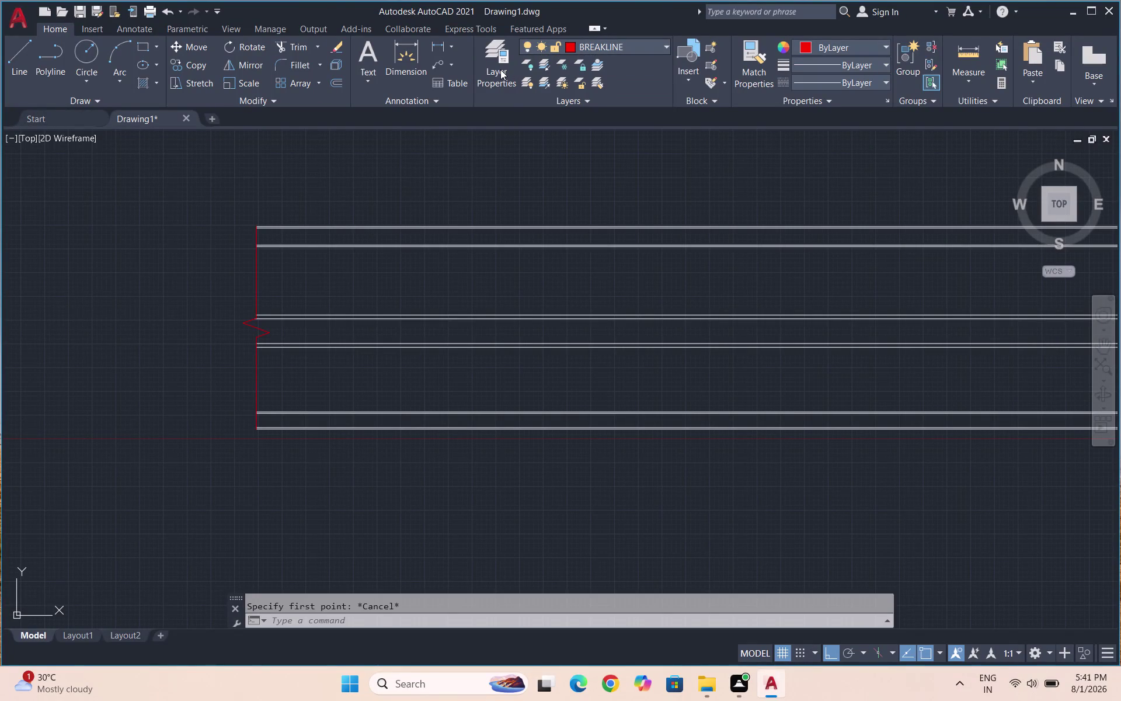
Thaw the STEPS layer in Layer Properties Manager and make it current.
click(501, 69)
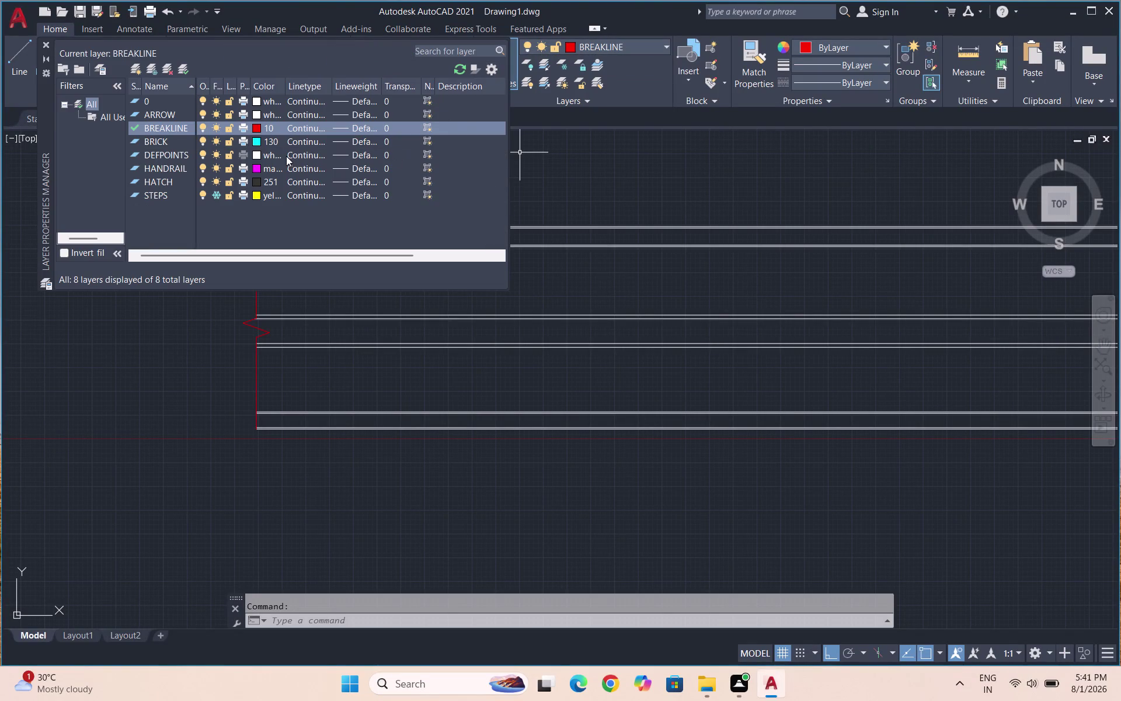
click(216, 192)
click(269, 225)
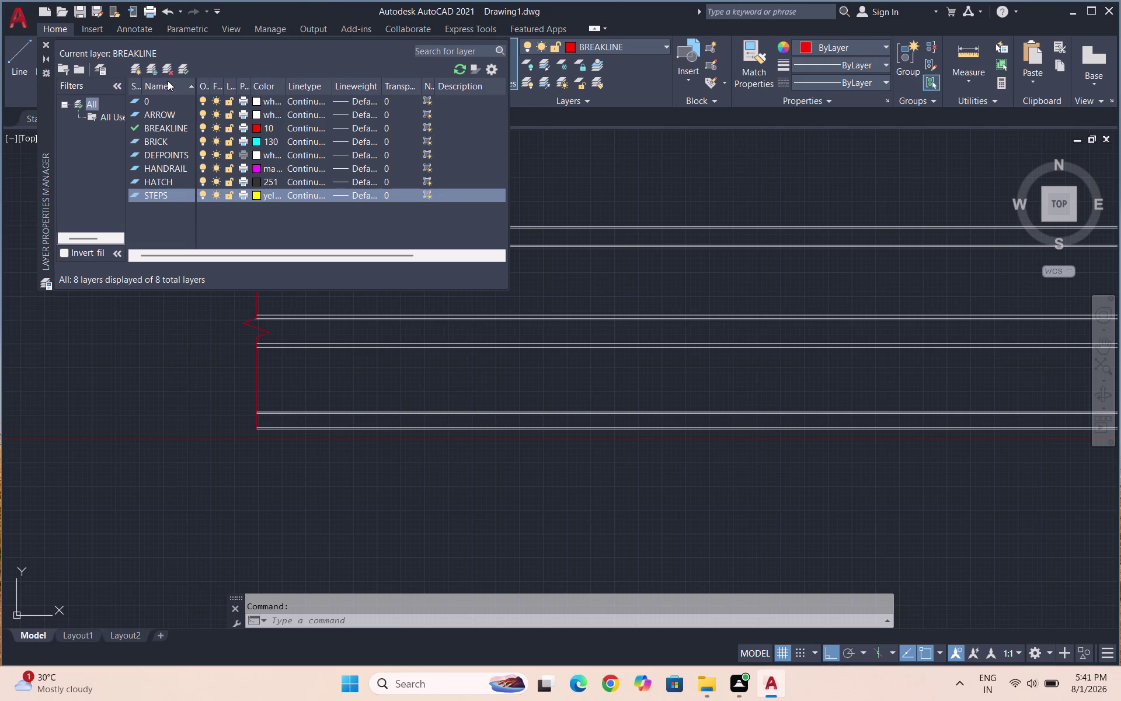
click(188, 65)
click(178, 63)
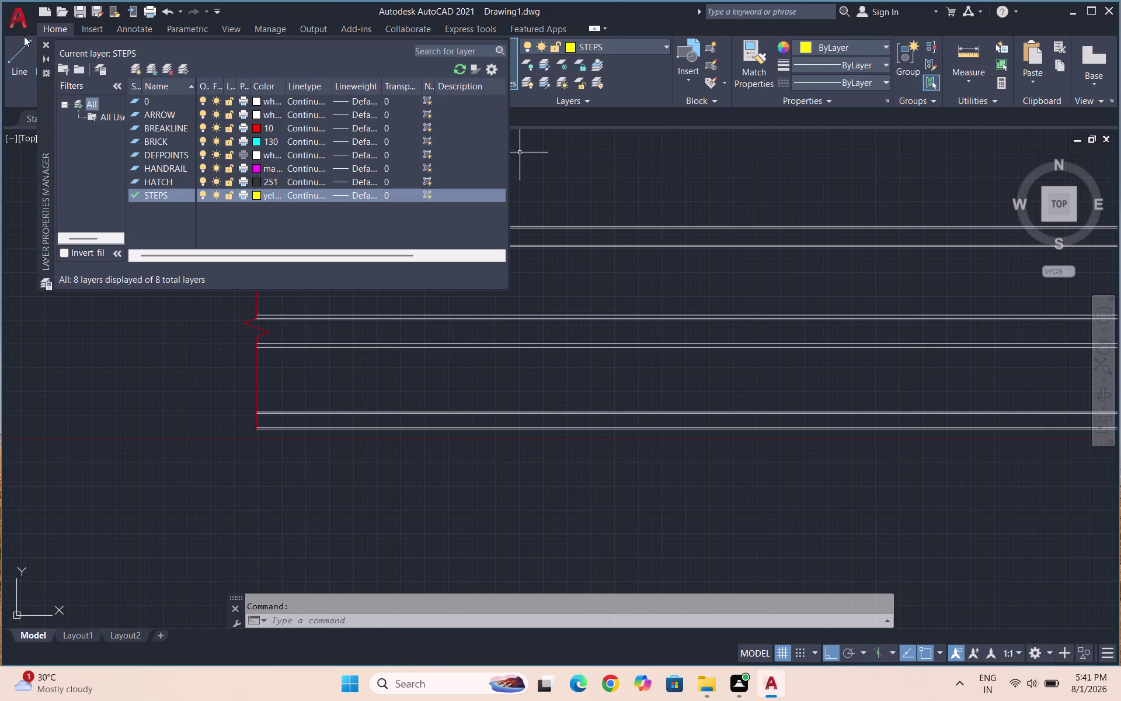
click(46, 48)
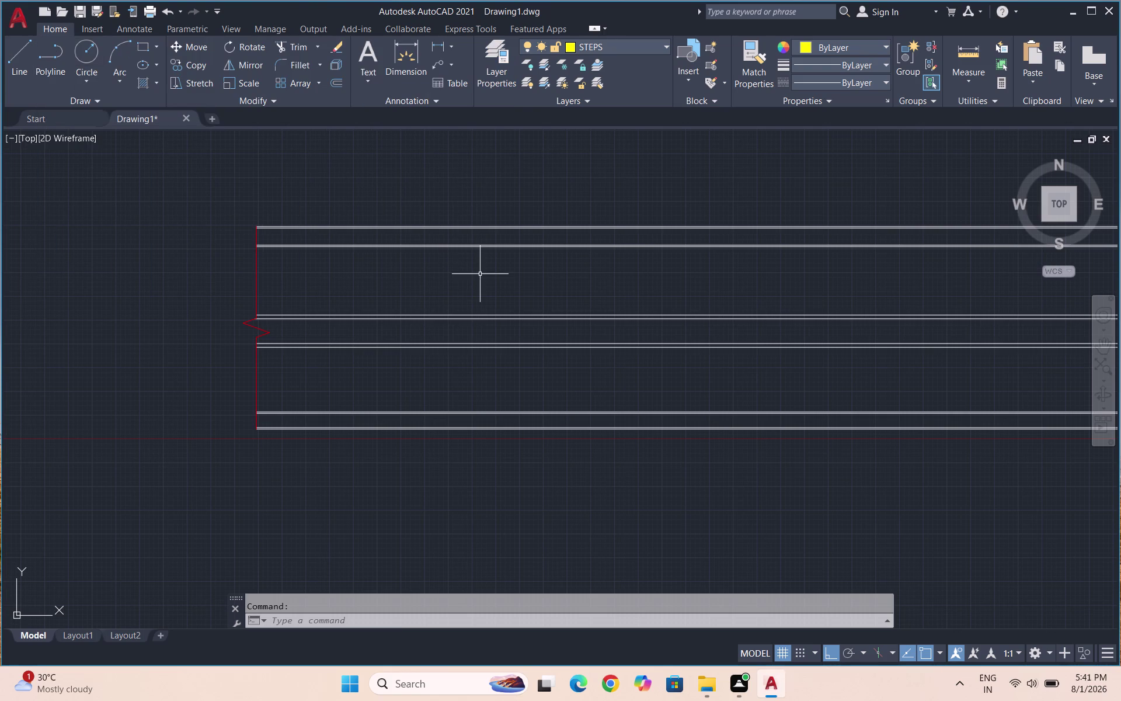
Draw a 3'-long yellow step line from the wall, then window-select it.
key(l)
key(Return)
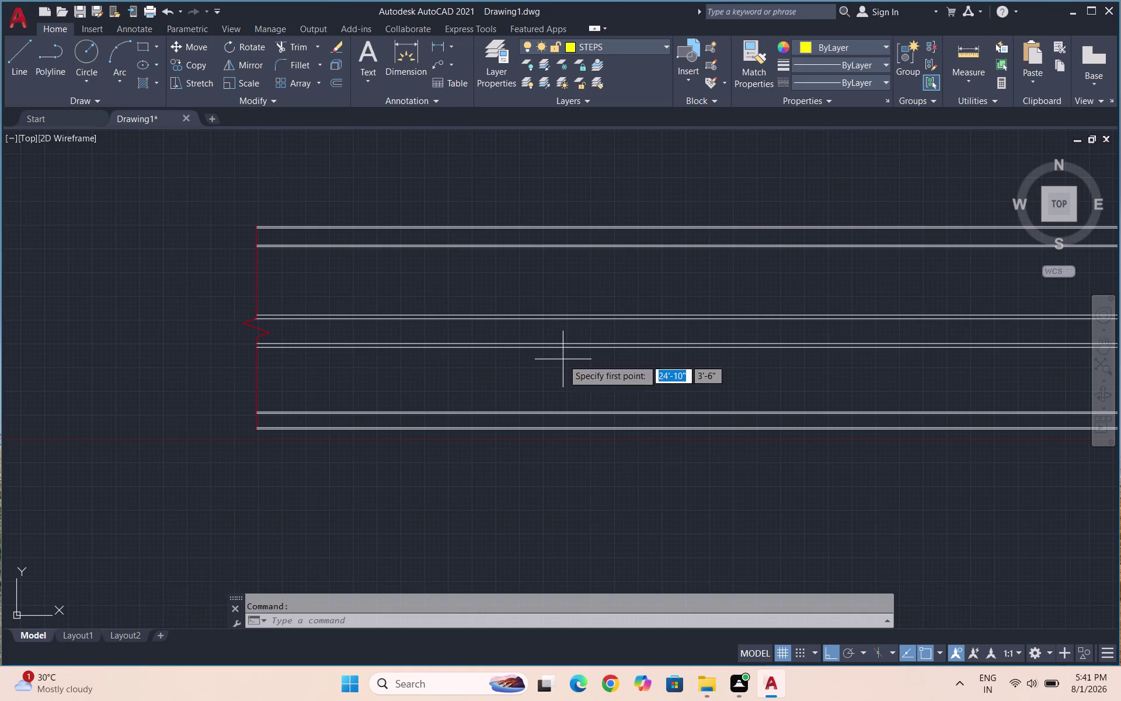
scroll(up, 3)
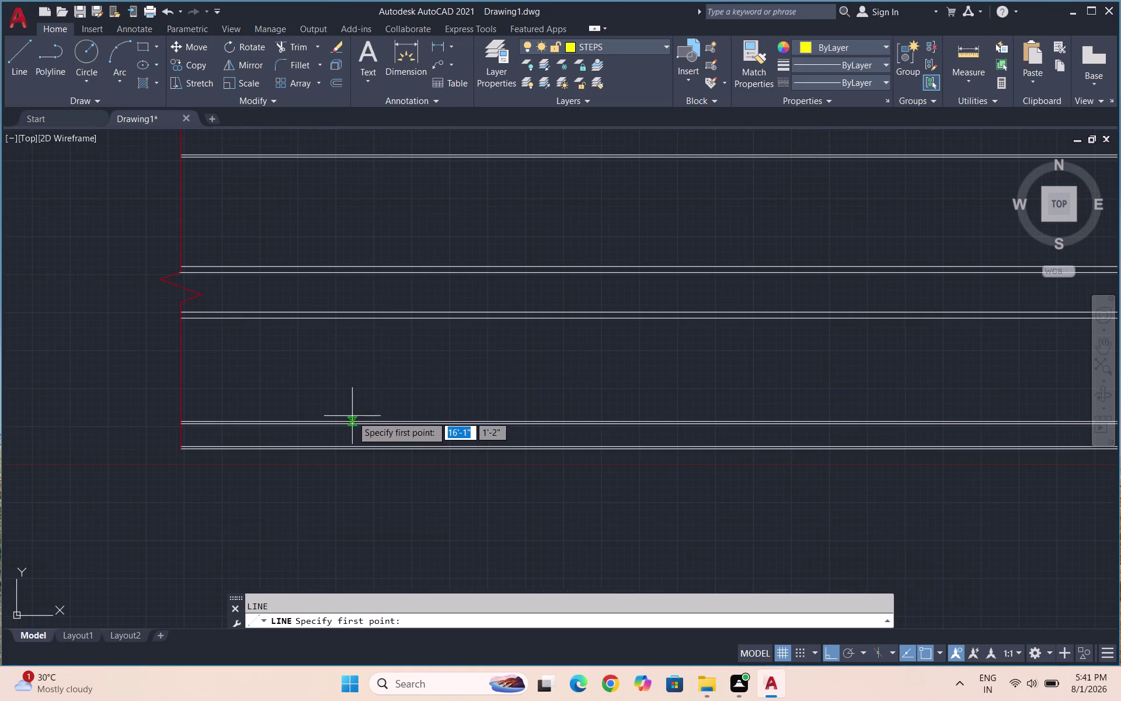
scroll(up, 3)
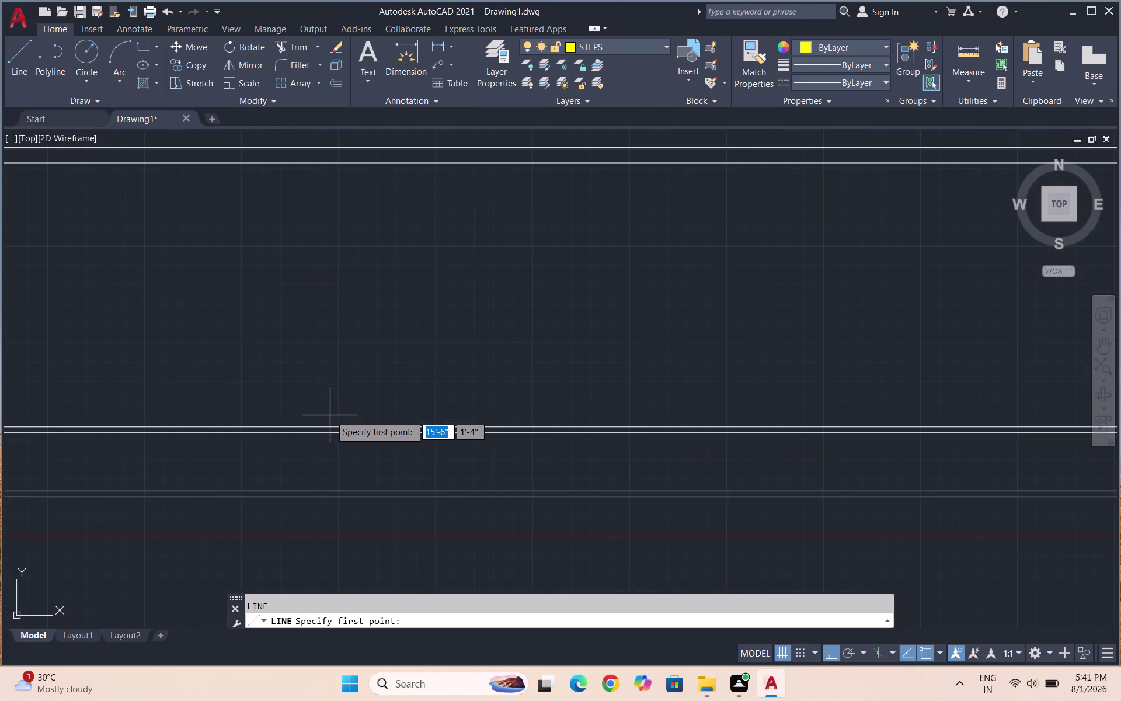
click(303, 428)
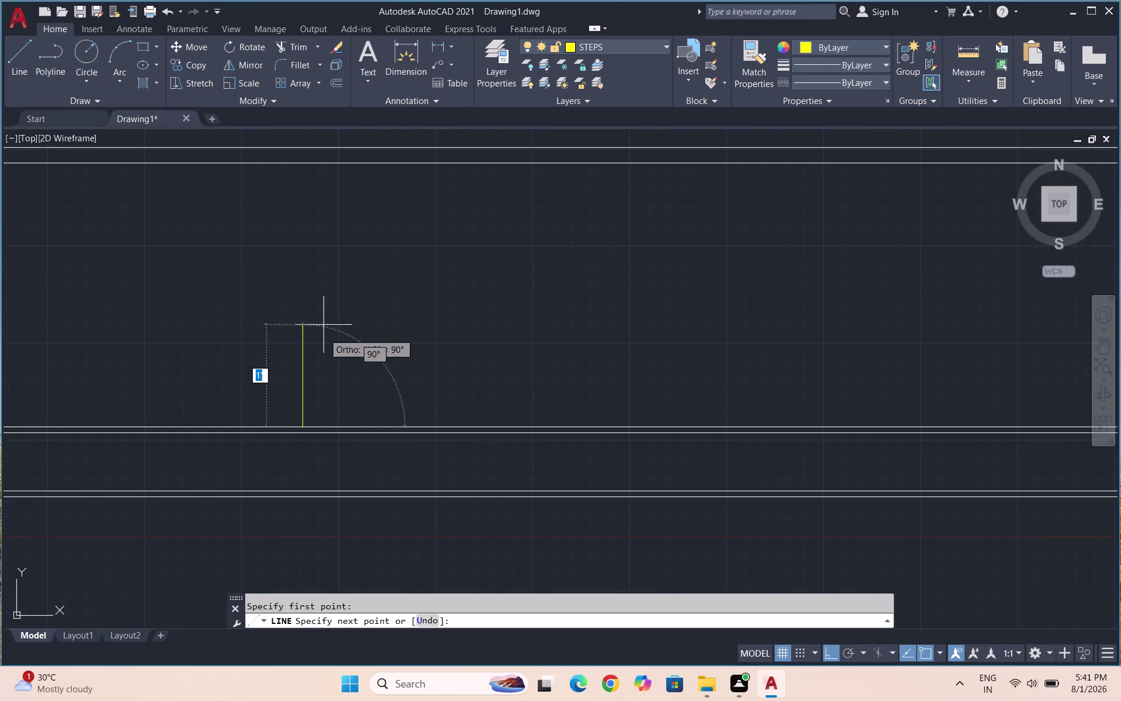
text(3'\)
key(Return)
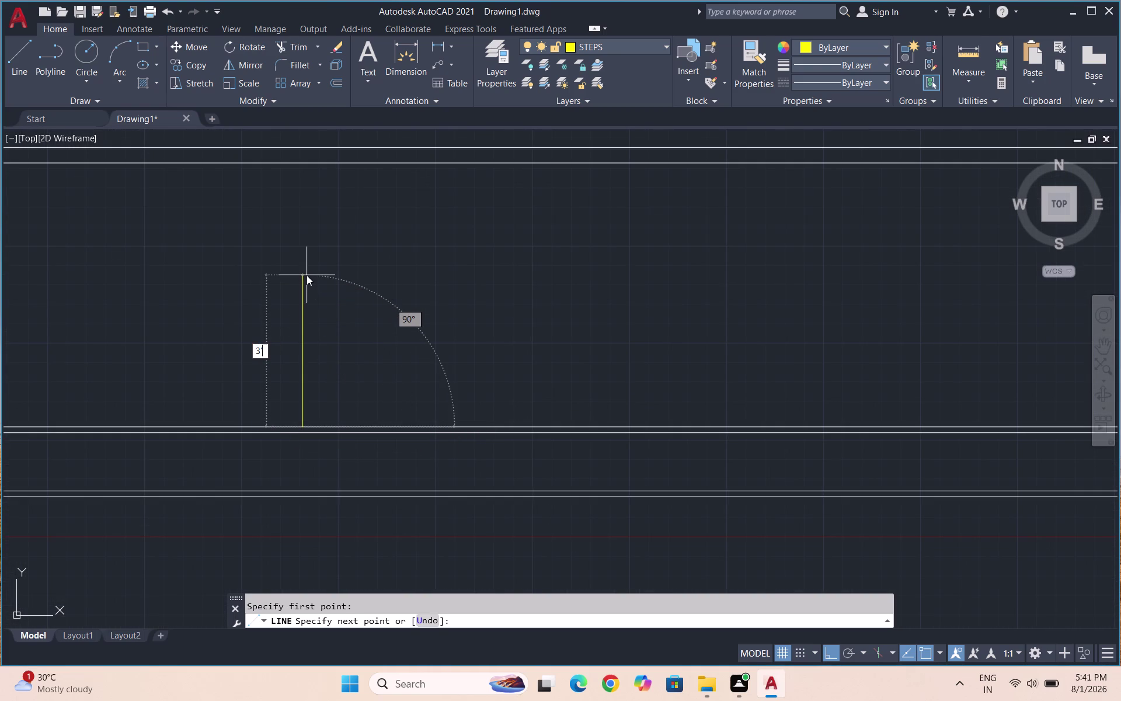
key(BackSpace)
text(3)
text(')
key(Return)
key(Return)
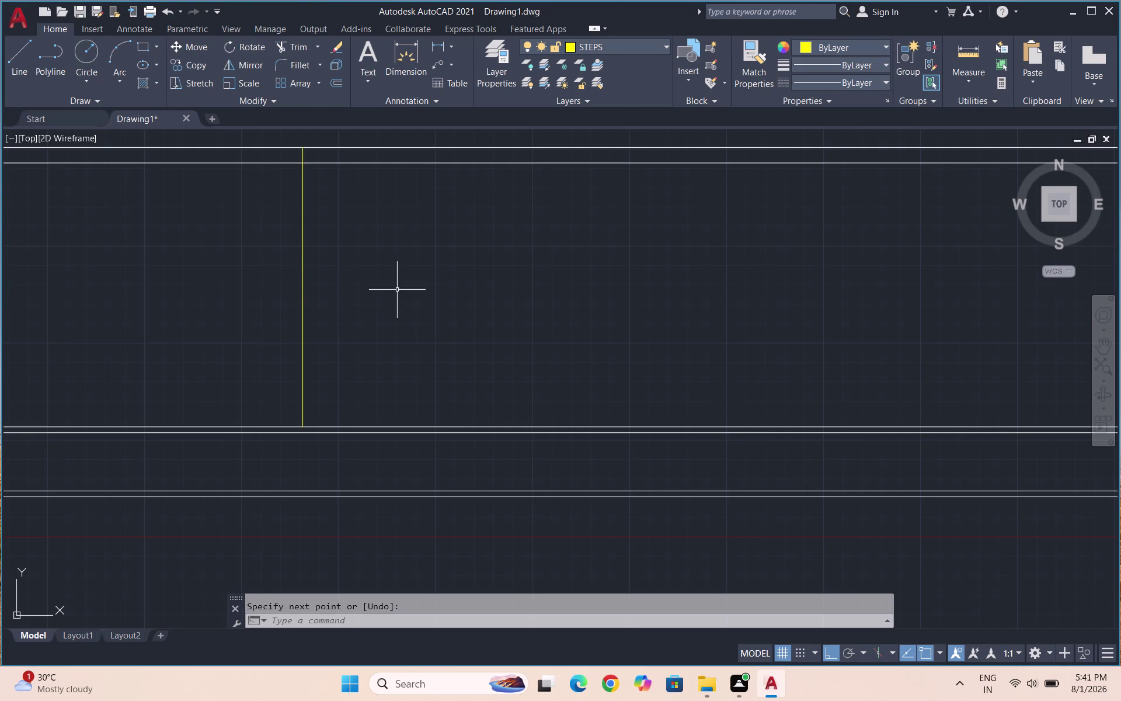
scroll(down, 3)
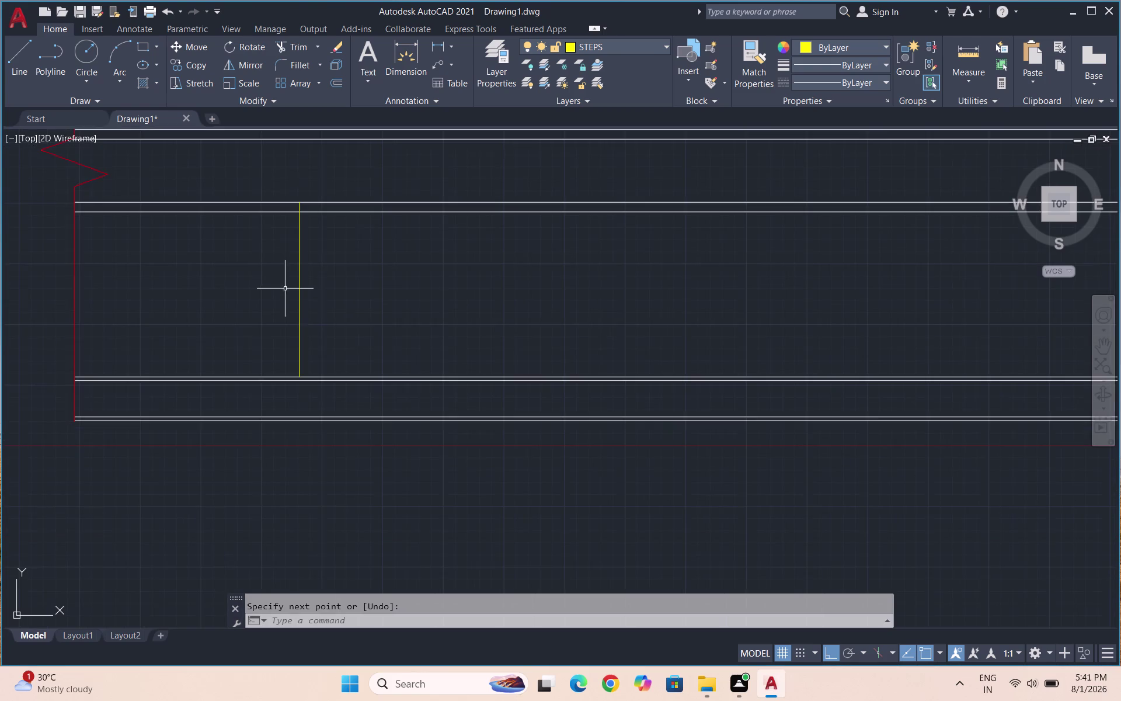
scroll(down, 3)
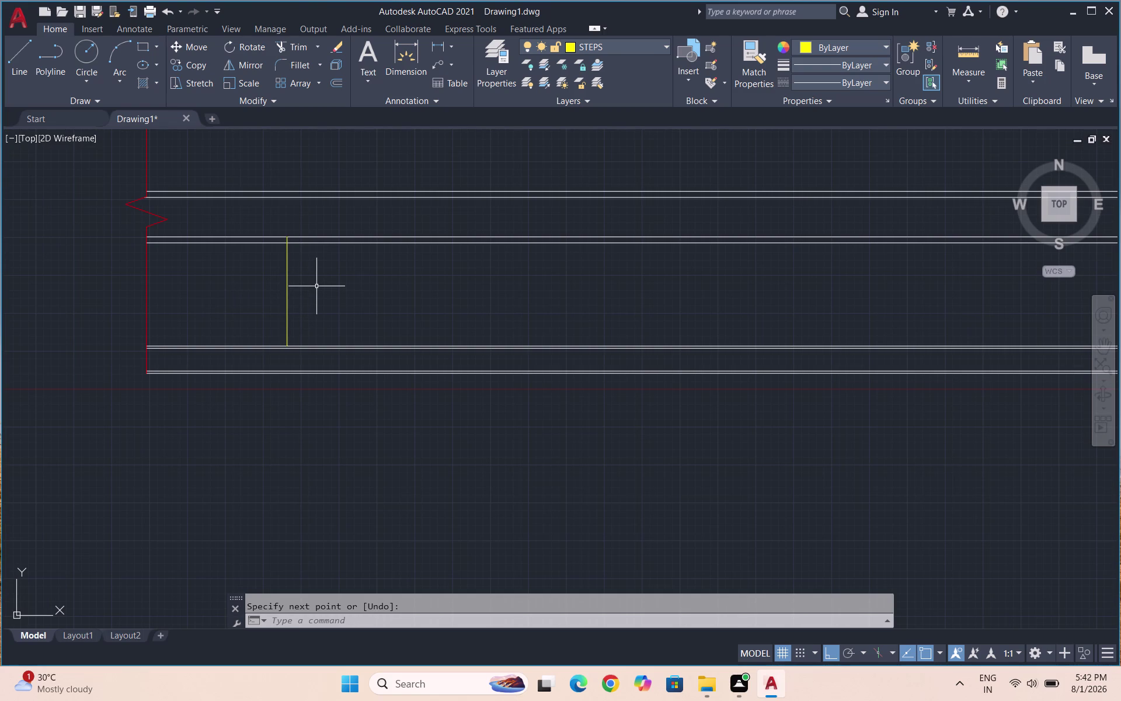
drag(318, 295, 311, 293)
click(247, 294)
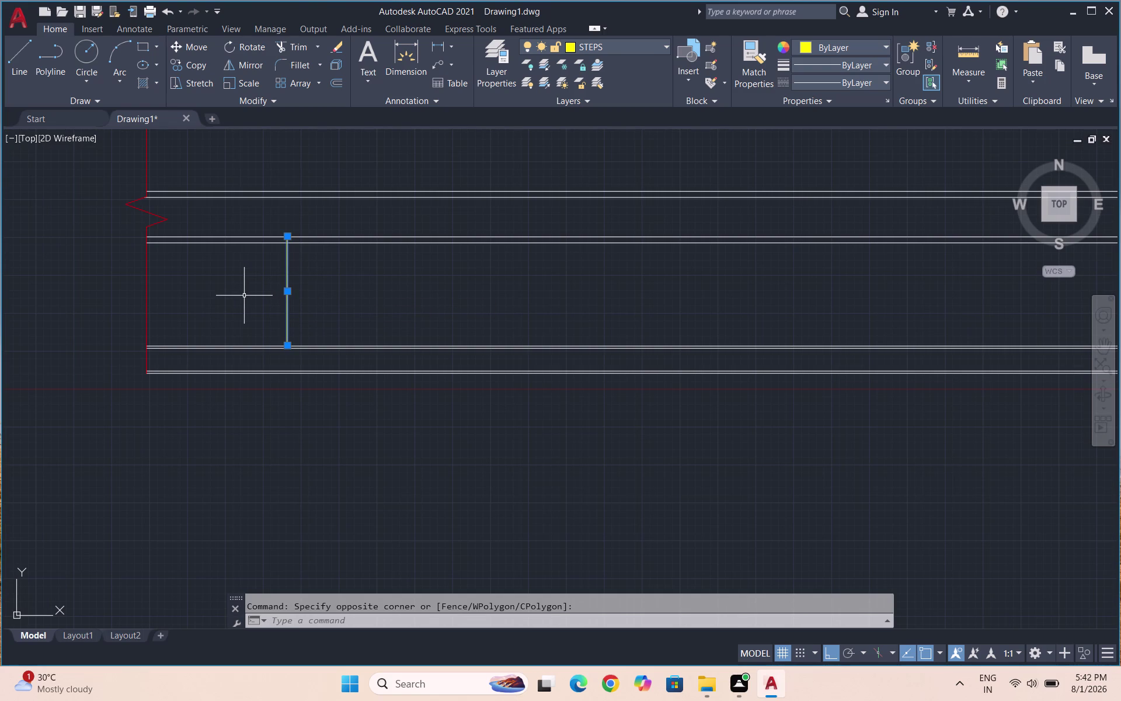
text(CO)
key(Return)
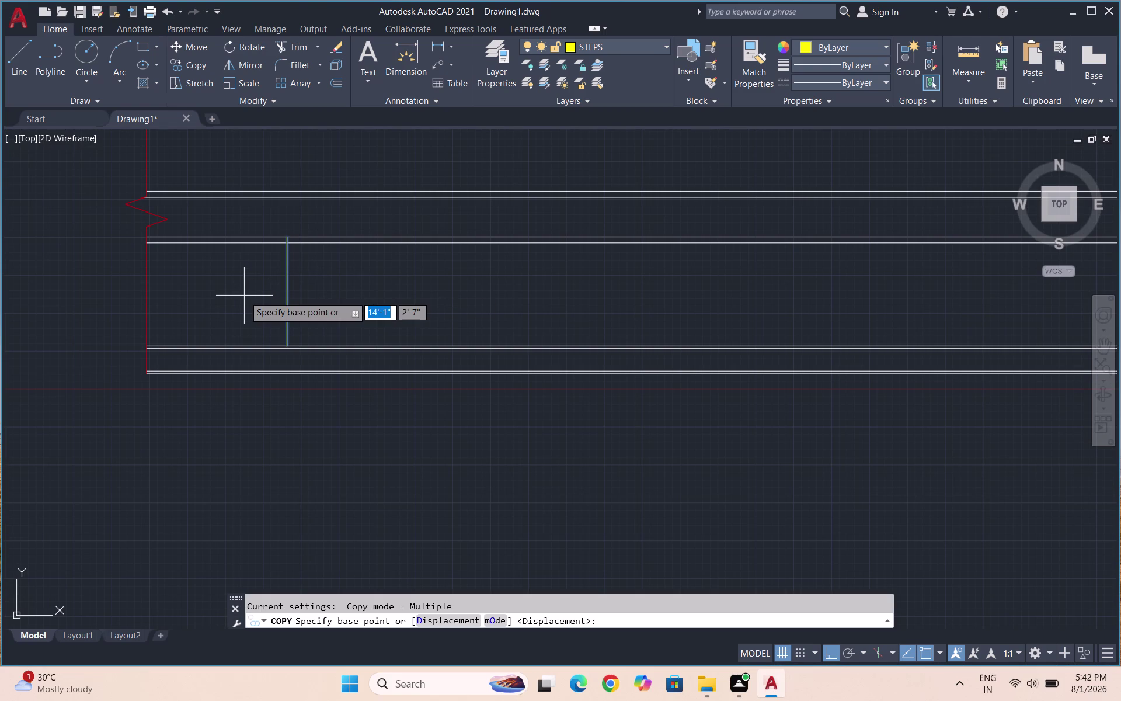
click(285, 292)
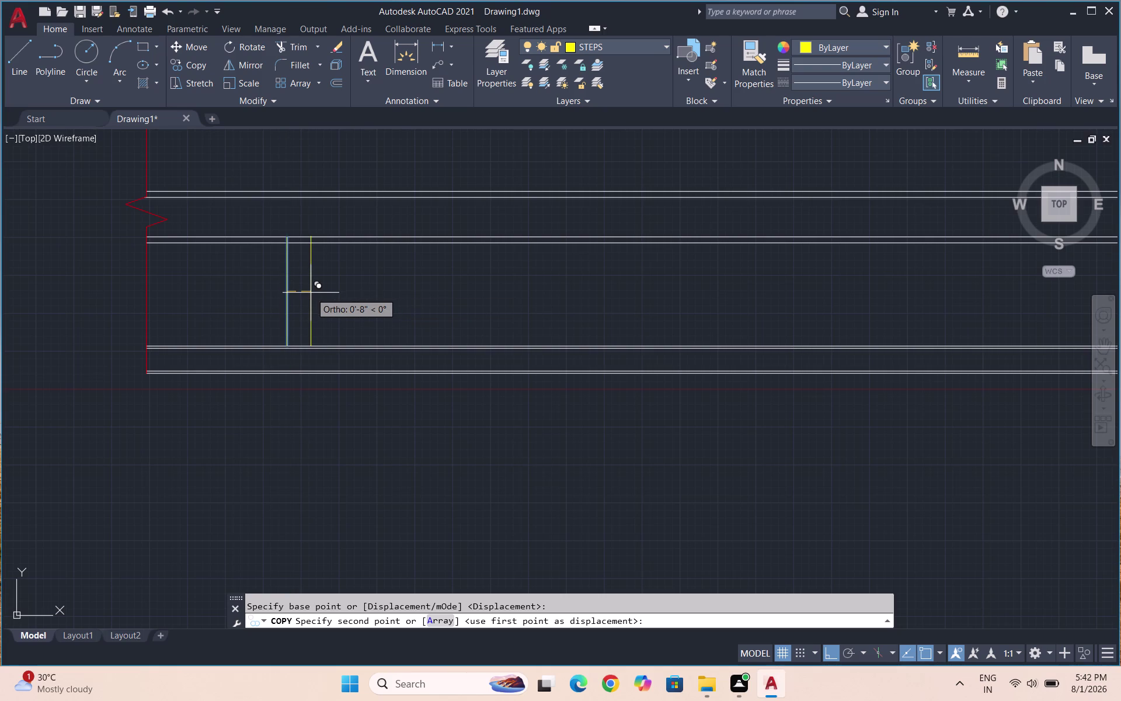
key(a)
key(Return)
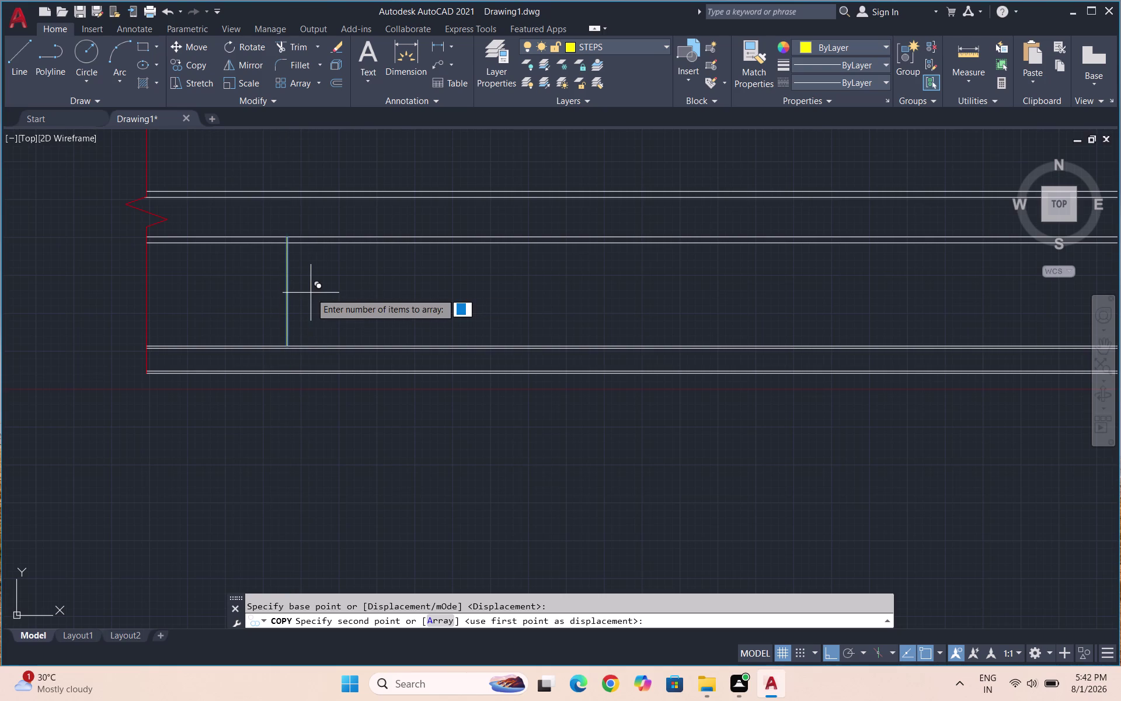
text(1)
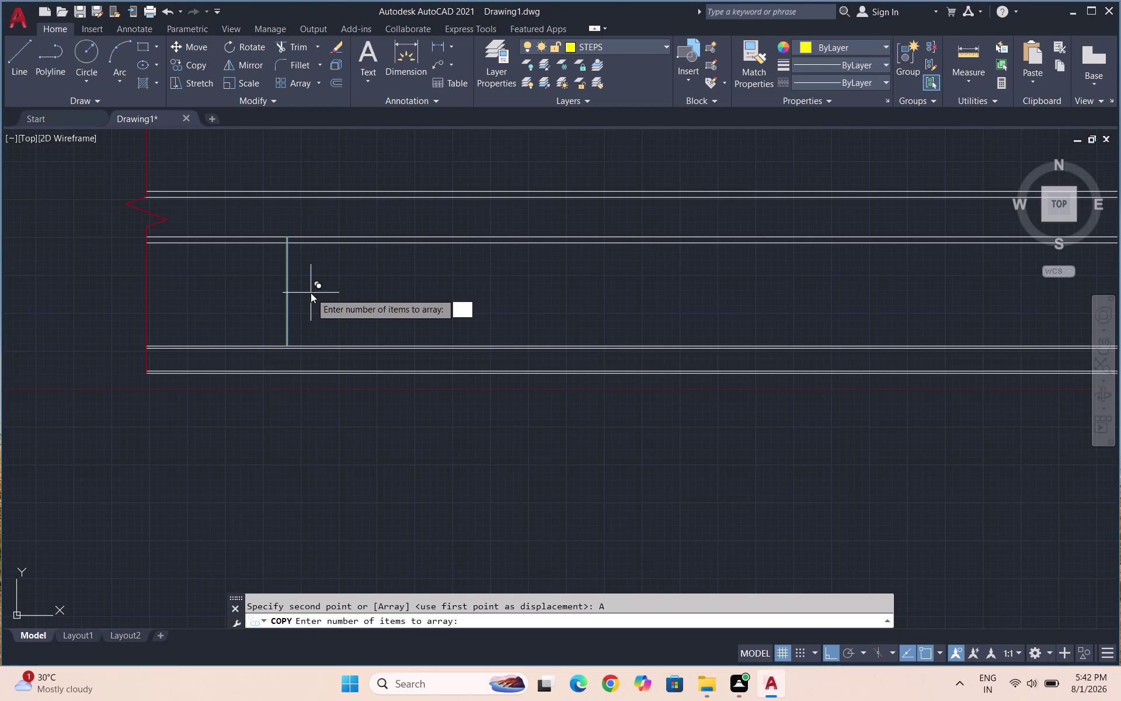
text(1)
key(Return)
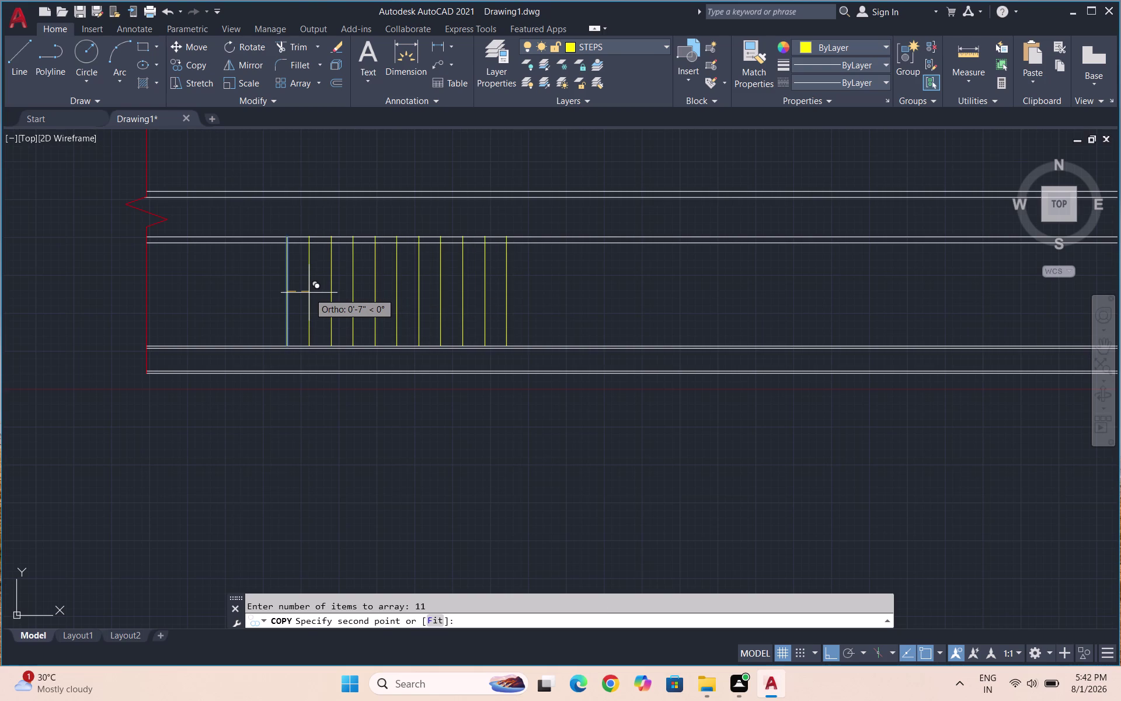
text(1")
key(Return)
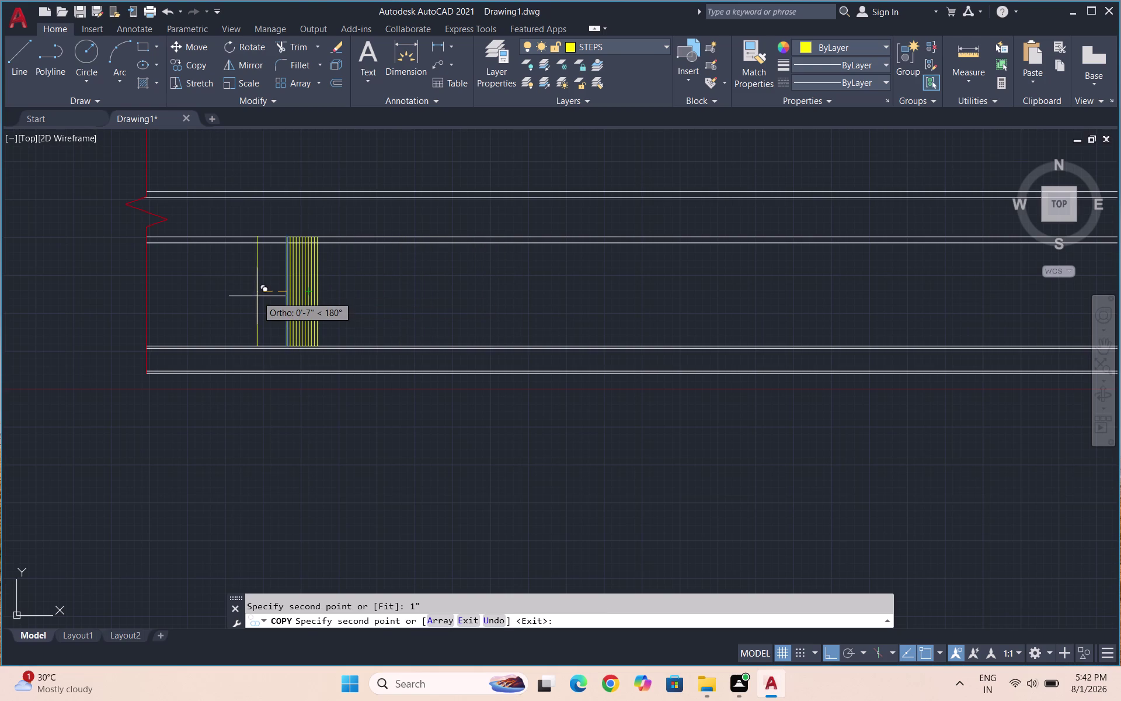
scroll(up, 3)
scroll(up, 3)
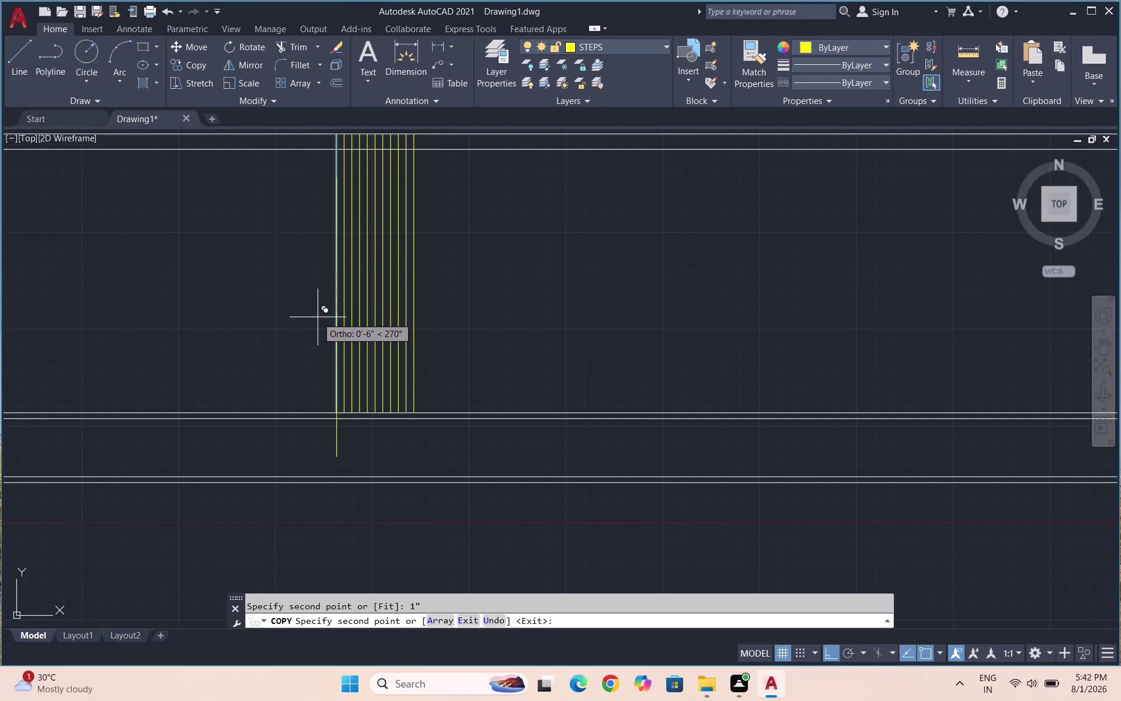
key(Escape)
scroll(down, 3)
key(ctrl+z)
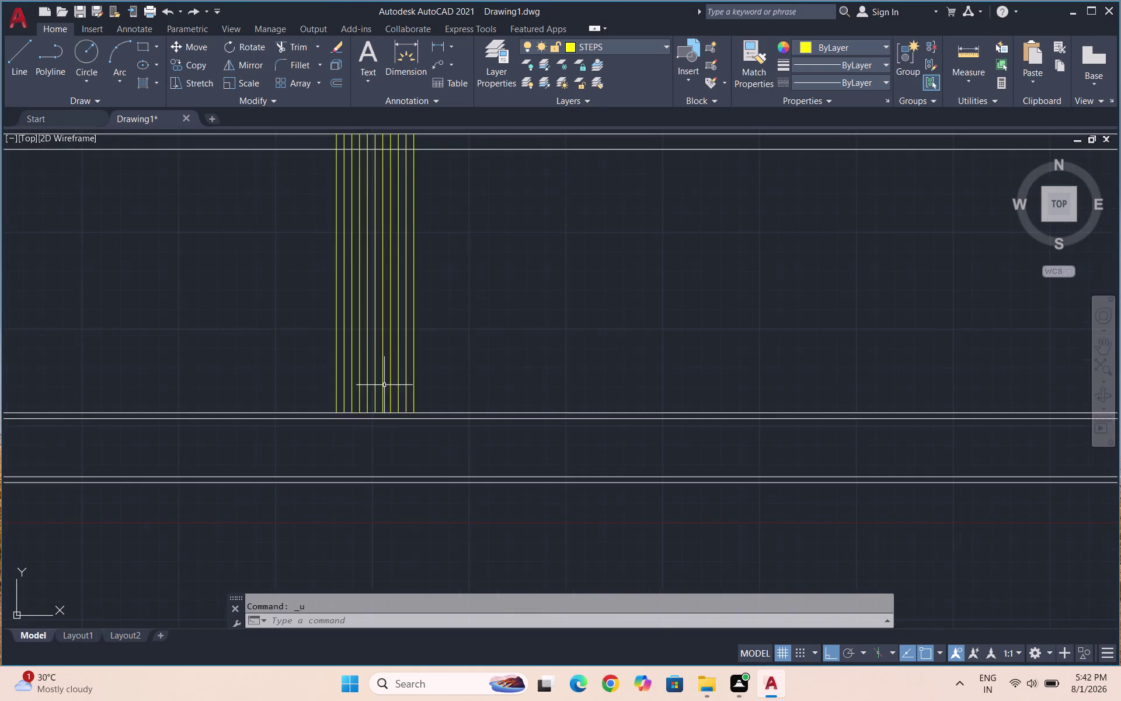
key(ctrl+z)
drag(323, 317, 290, 312)
click(226, 304)
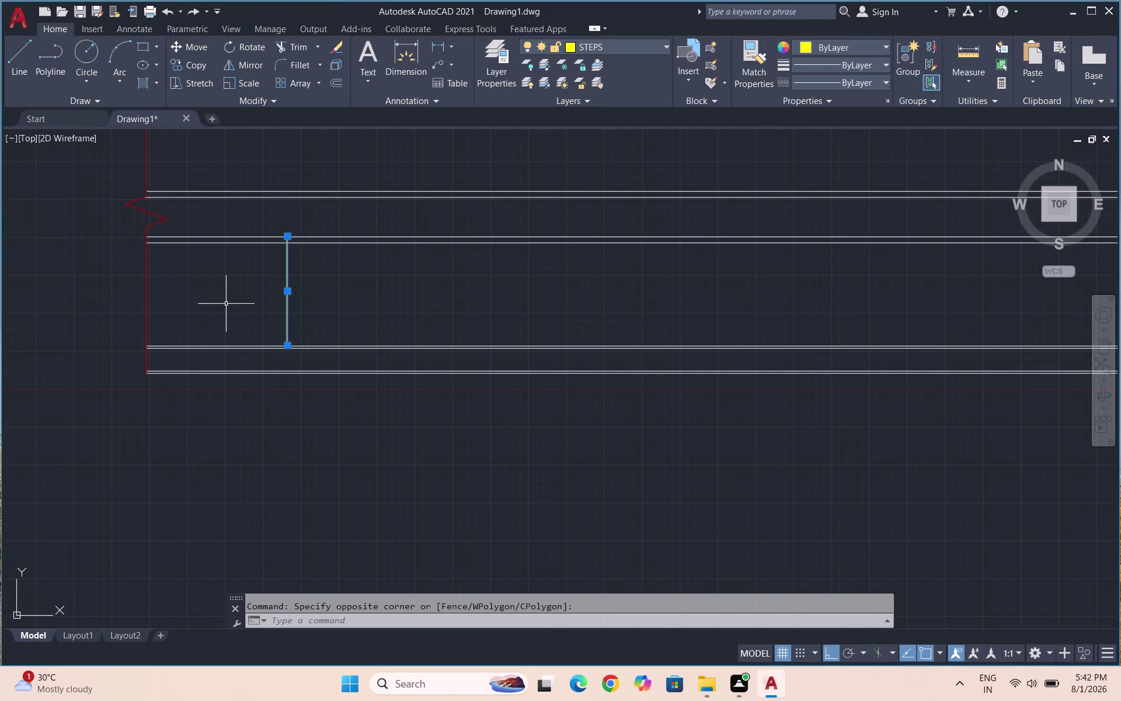
Copy the step line as an array of 11 items spaced 1' apart.
text(CO)
key(Return)
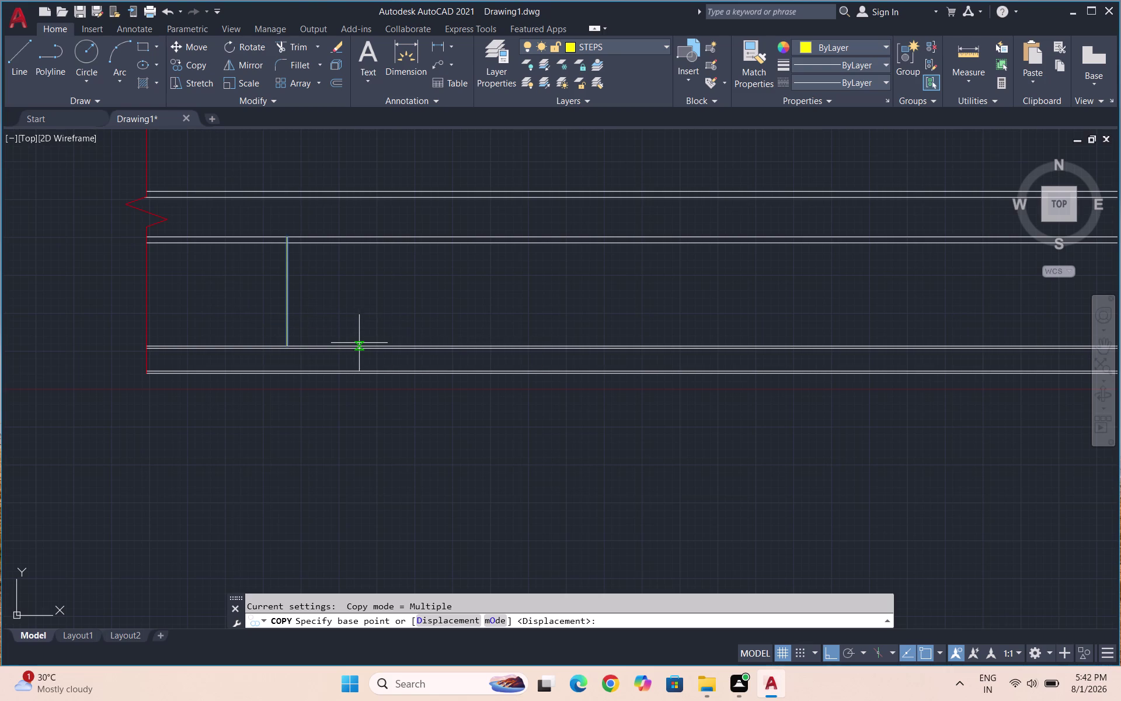
click(290, 291)
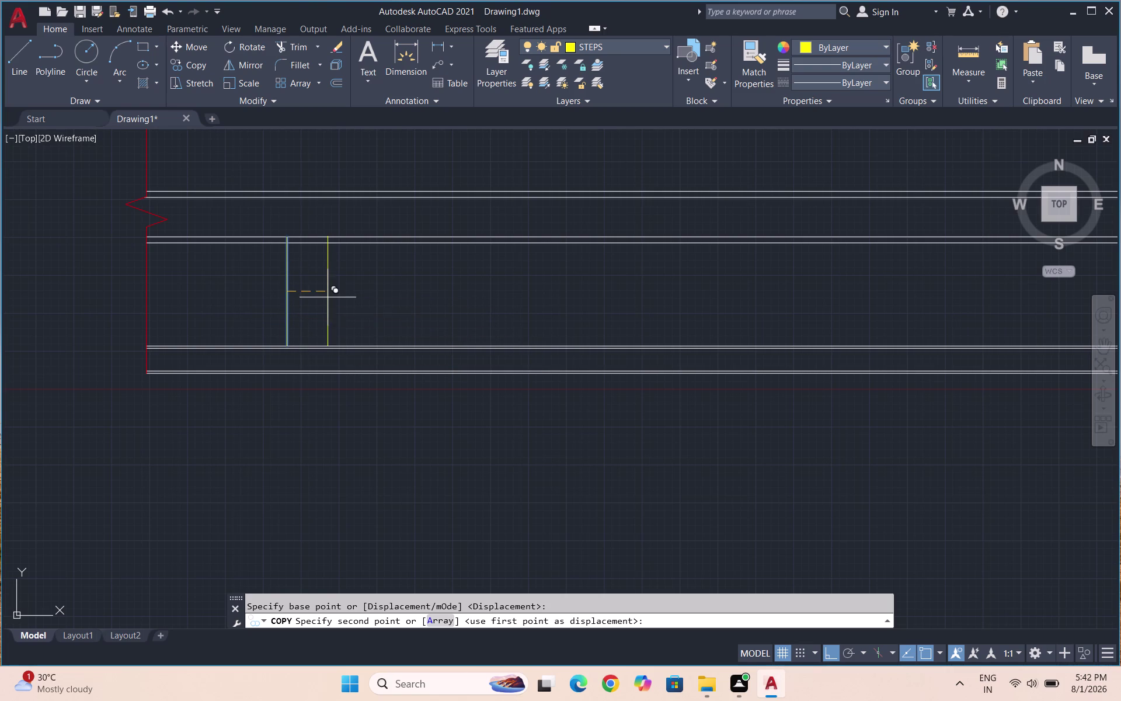
key(a)
key(Return)
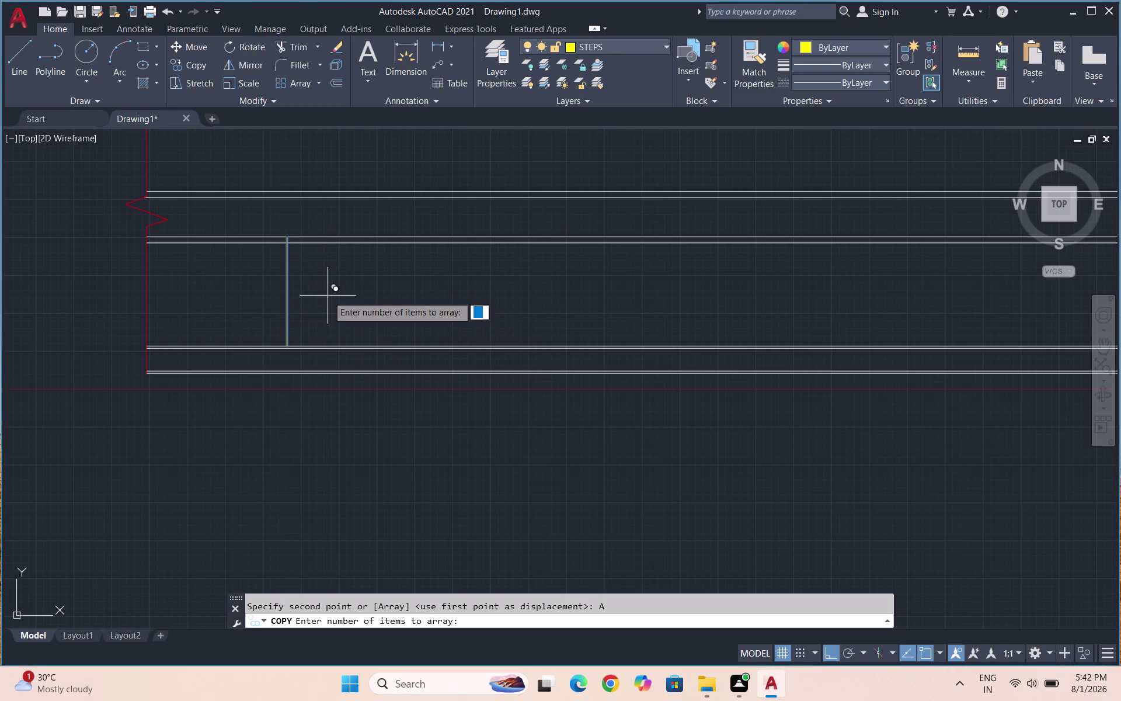
text(11)
key(Return)
text(1)
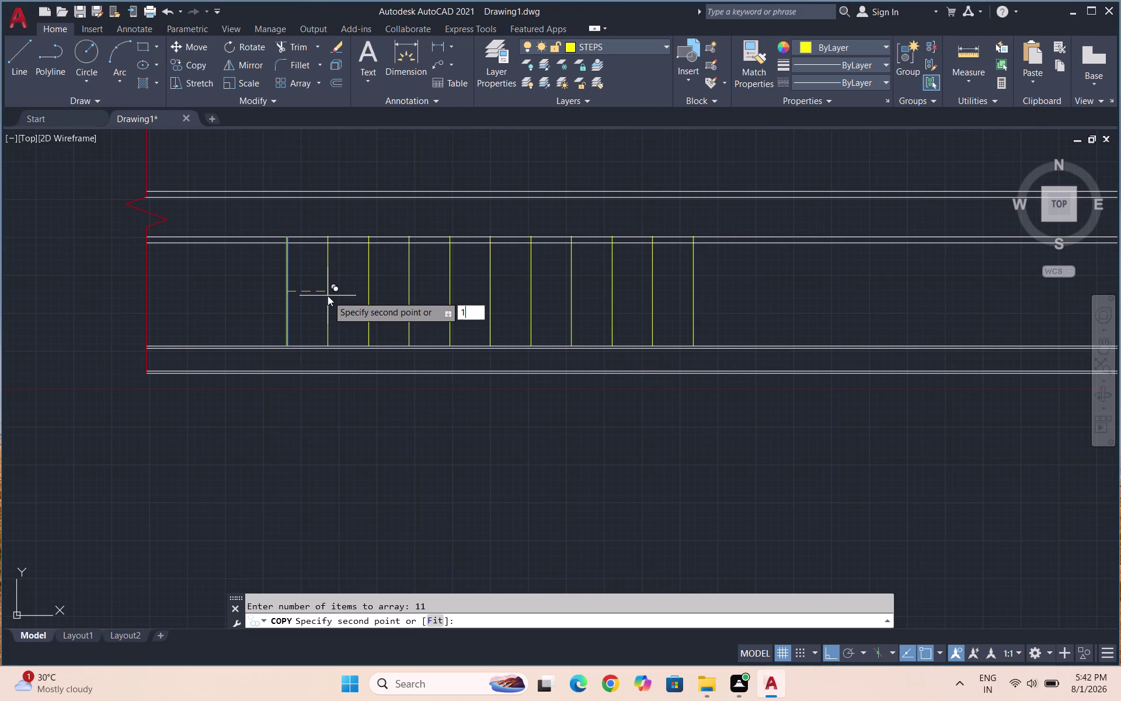
text(')
key(Return)
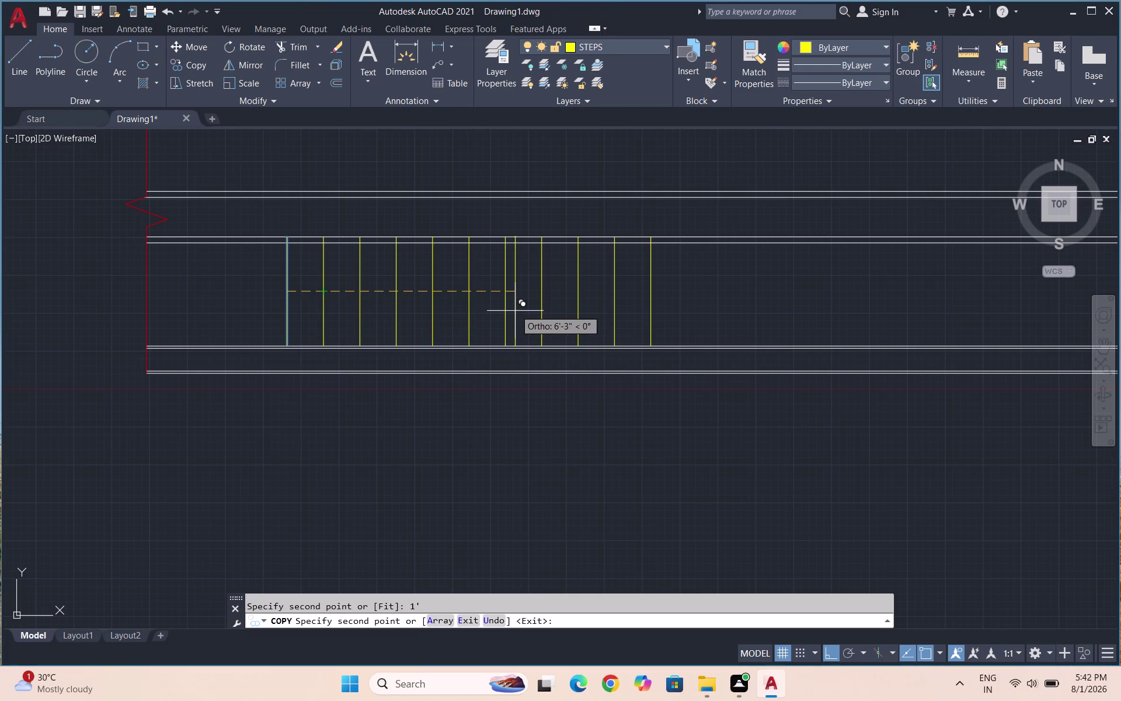
key(Escape)
scroll(up, 3)
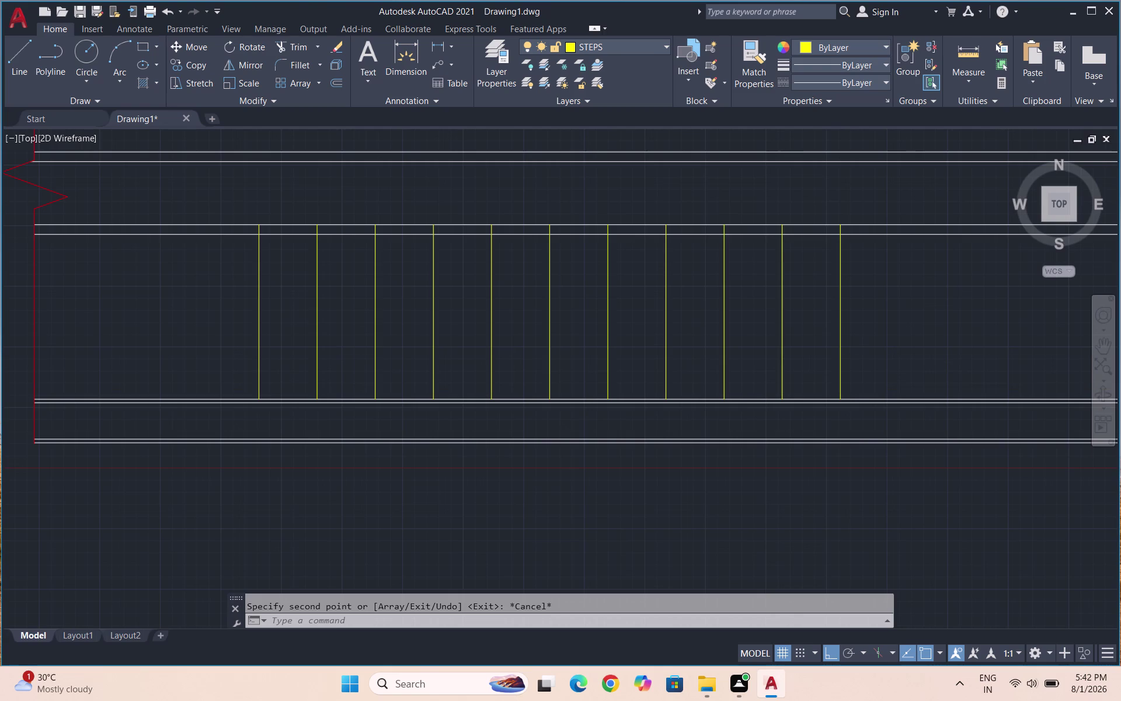
Offset the first step line 1" to the right and select the copy.
key(o)
key(Return)
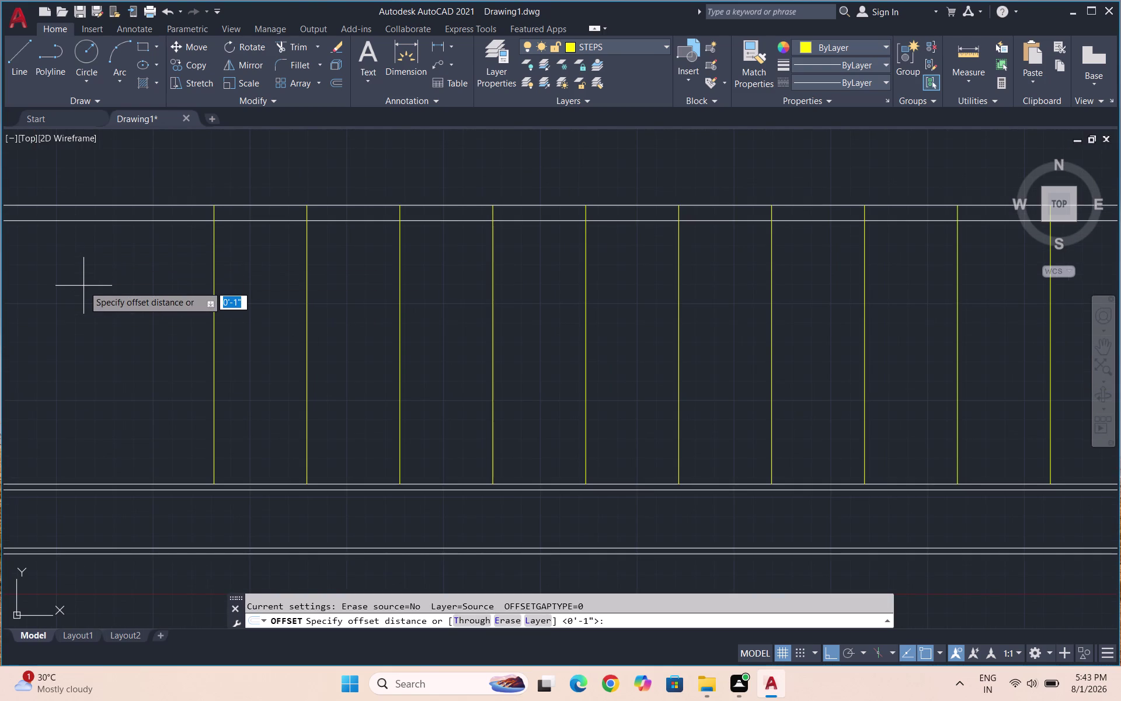
text(1")
key(Return)
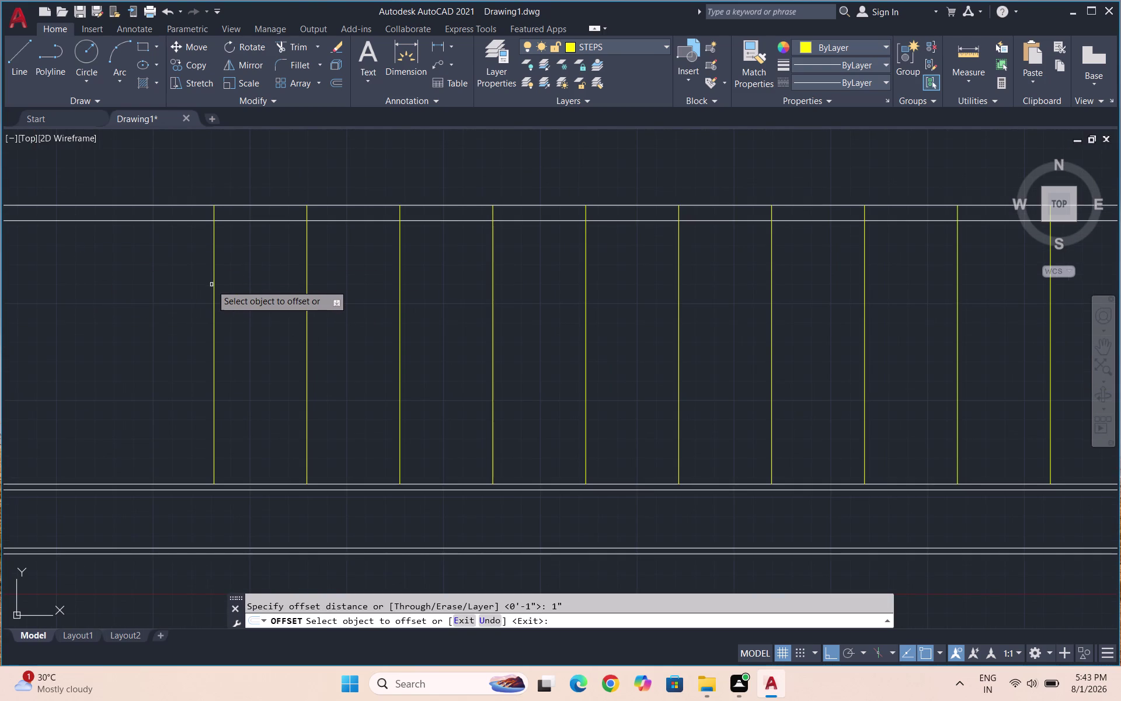
click(215, 284)
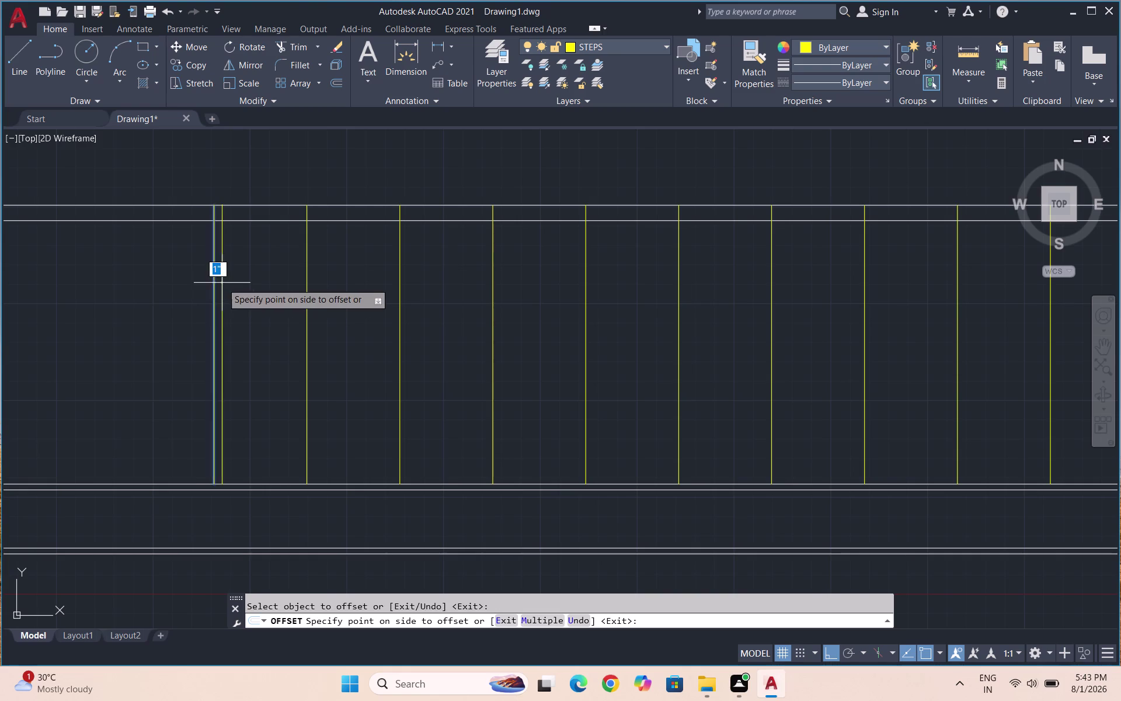
click(222, 283)
key(Escape)
click(243, 272)
click(219, 272)
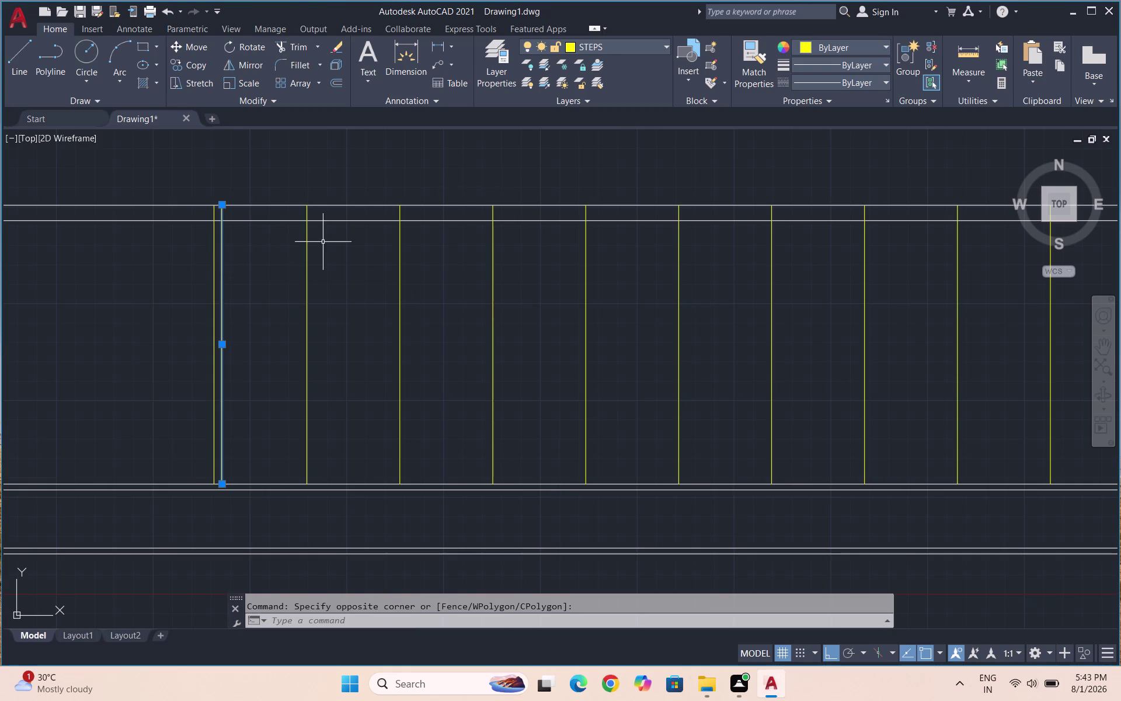
Browse the Linetype Manager's load list for the ISO dash linetype.
click(805, 82)
click(814, 160)
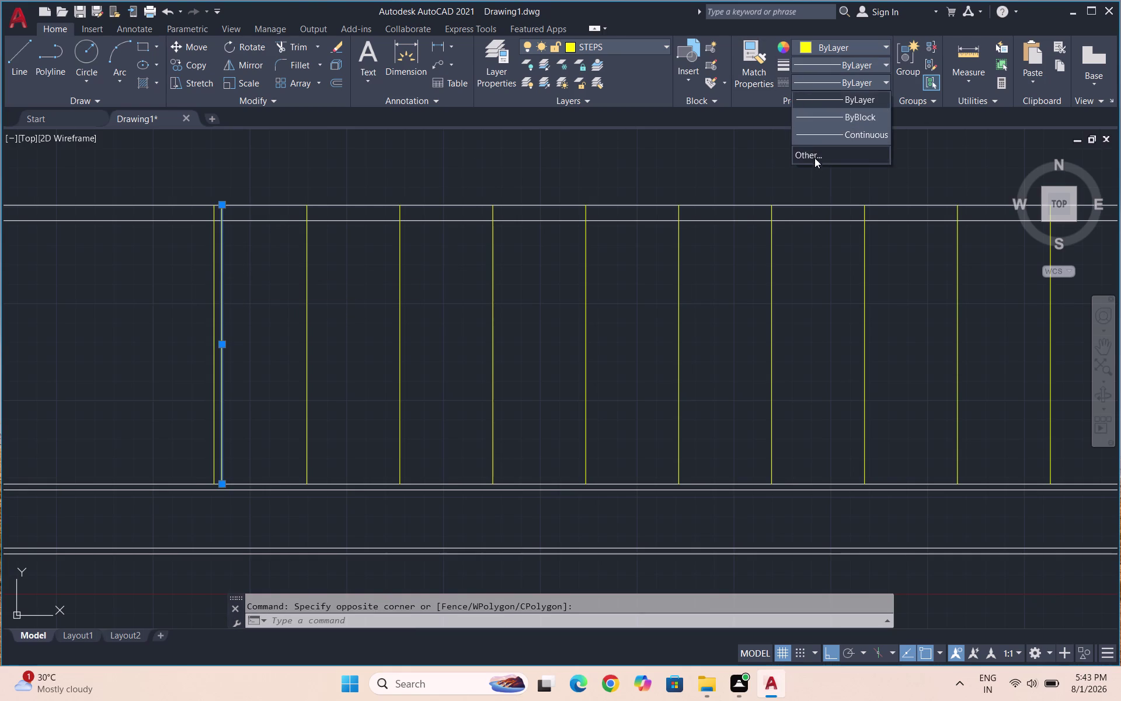
click(664, 216)
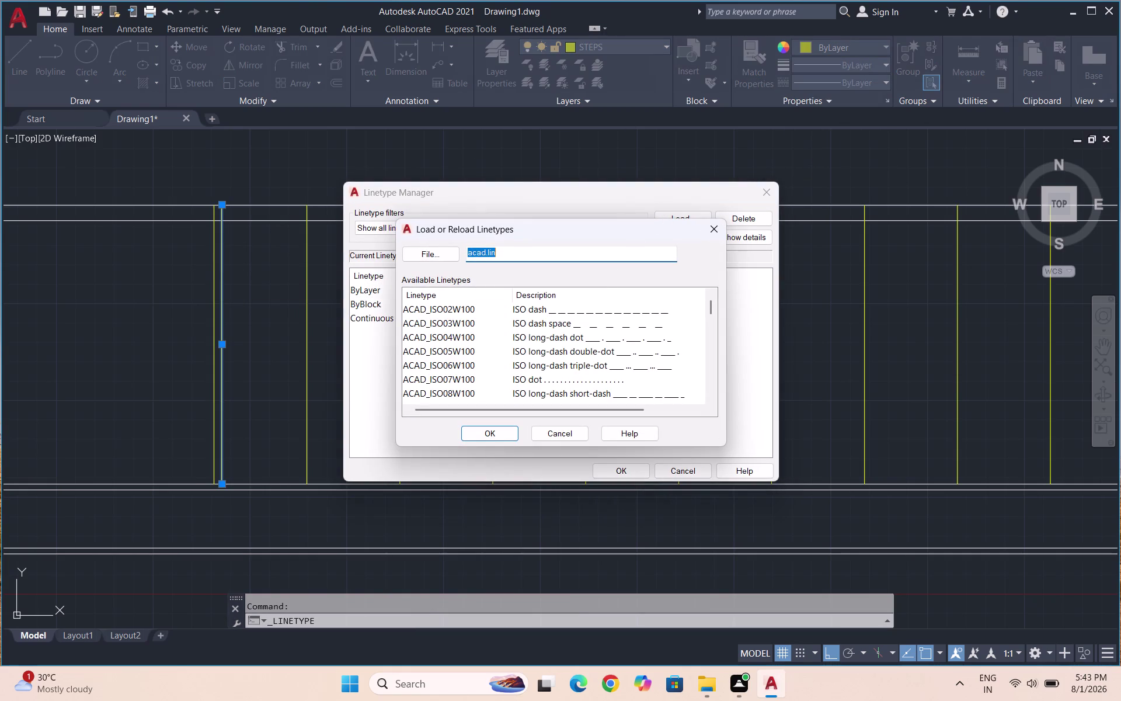
click(614, 309)
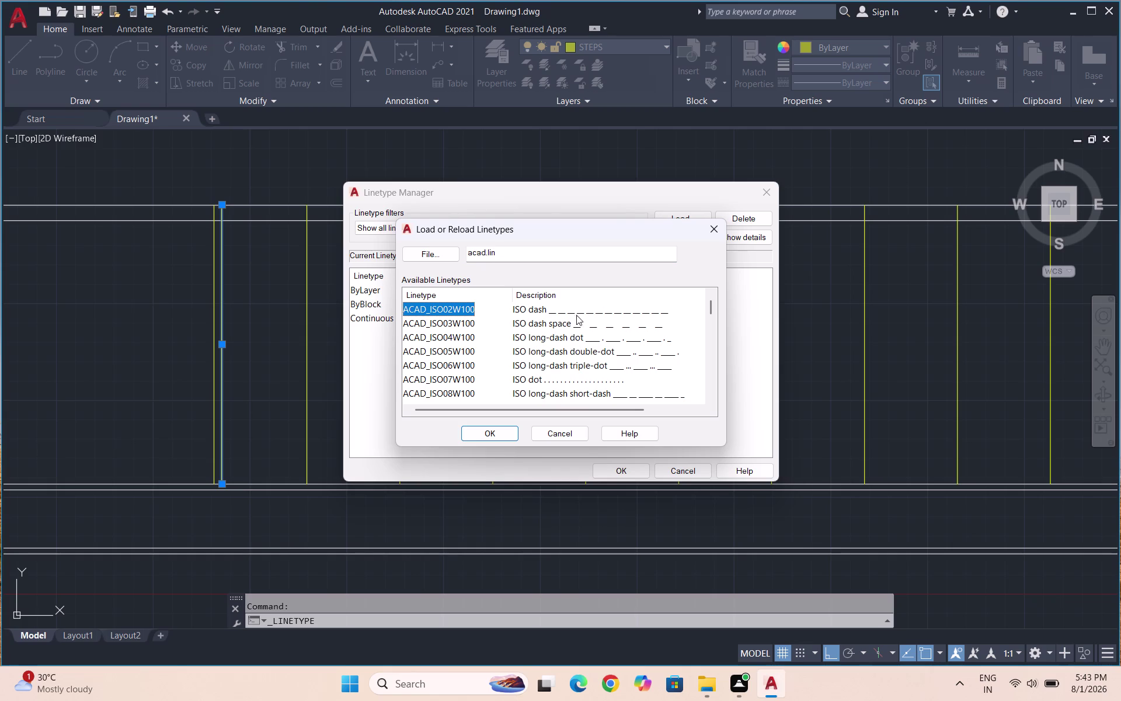
click(577, 312)
double_click(576, 310)
click(524, 315)
click(521, 311)
drag(527, 305, 540, 303)
click(531, 301)
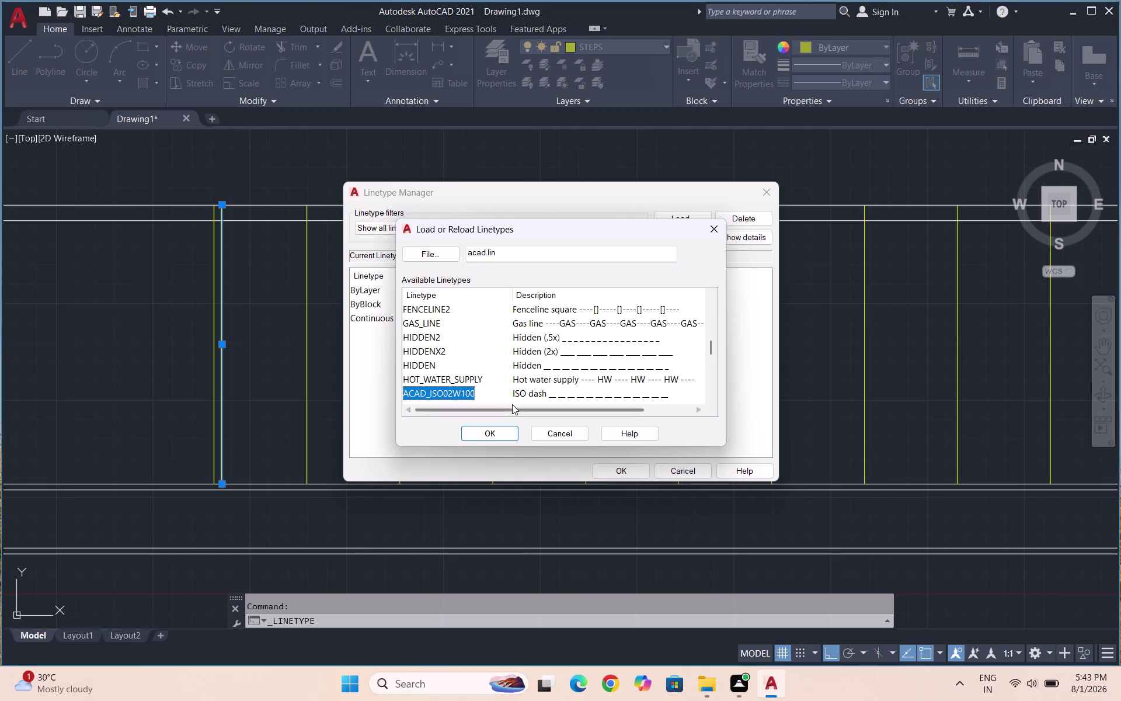
Load ACAD_ISO02W100 into the drawing and confirm the Linetype Manager.
click(718, 229)
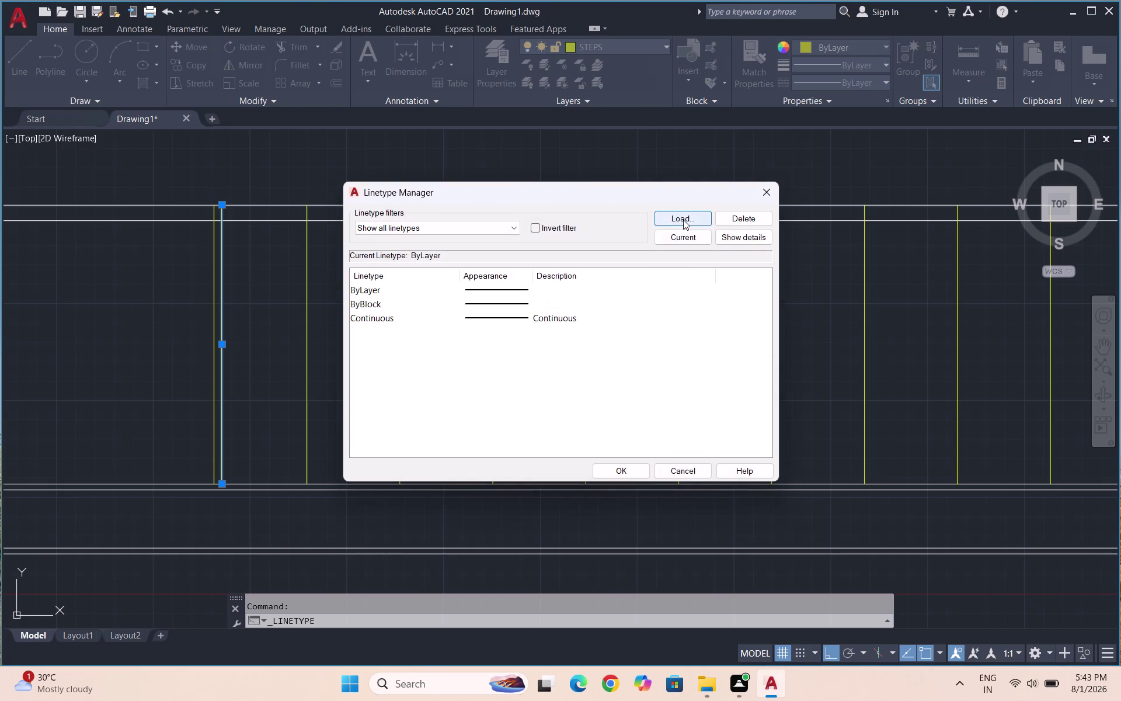
click(685, 218)
click(654, 316)
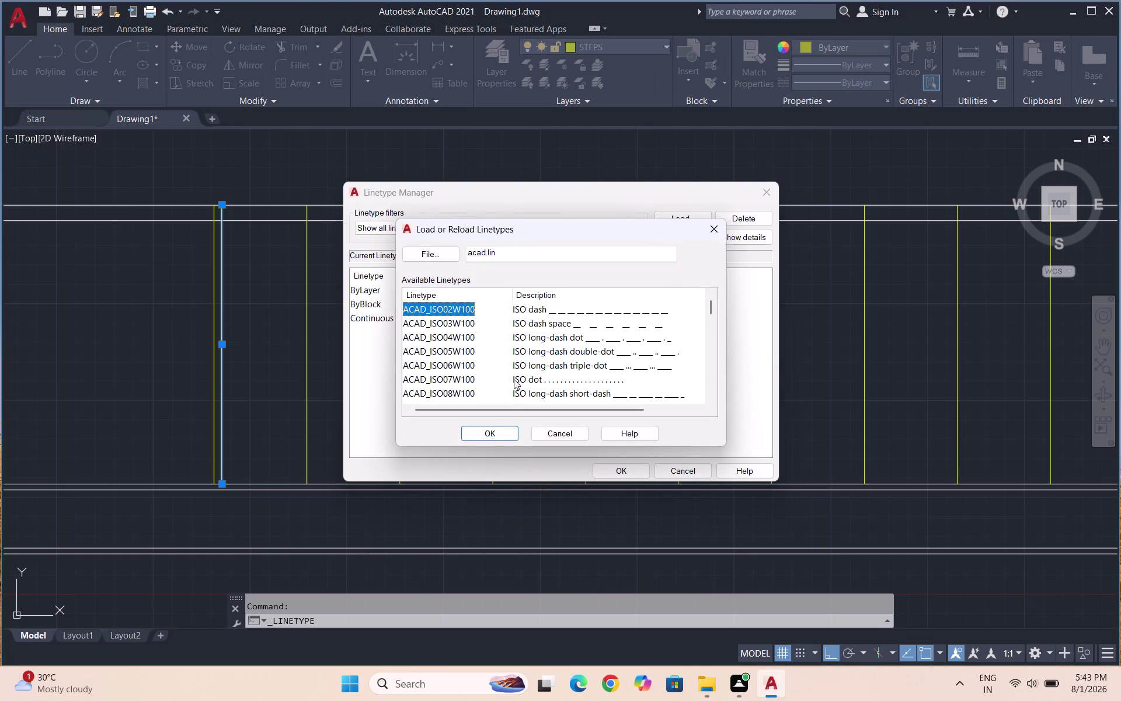
click(490, 432)
click(547, 318)
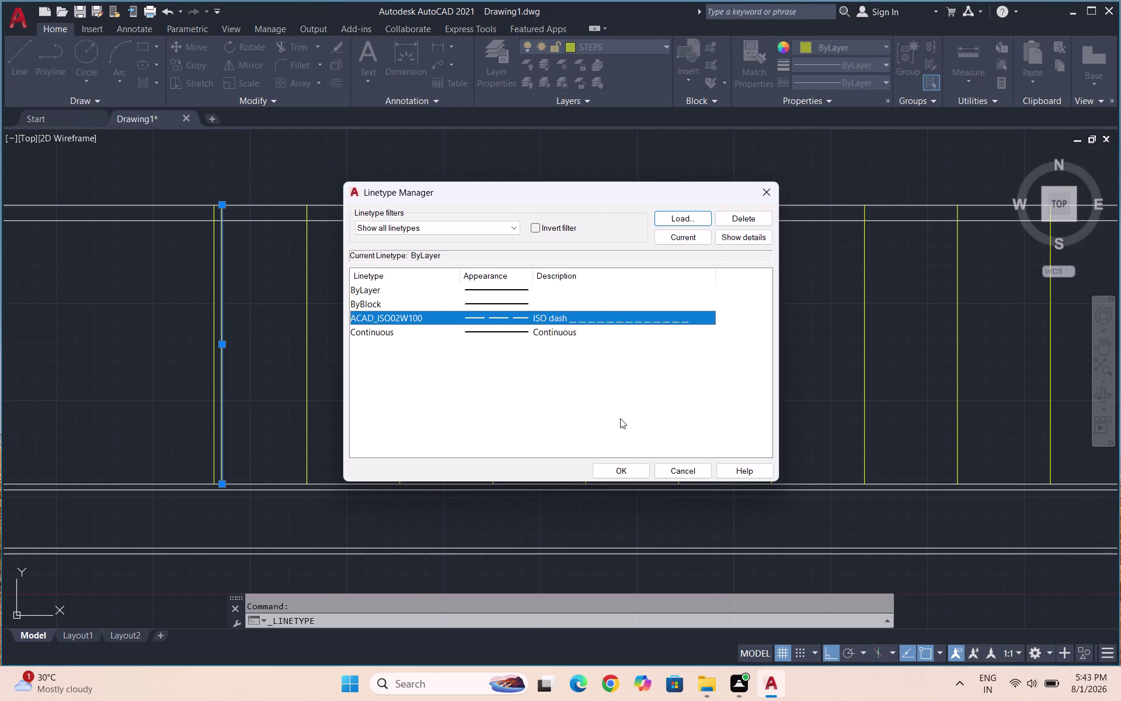
click(627, 473)
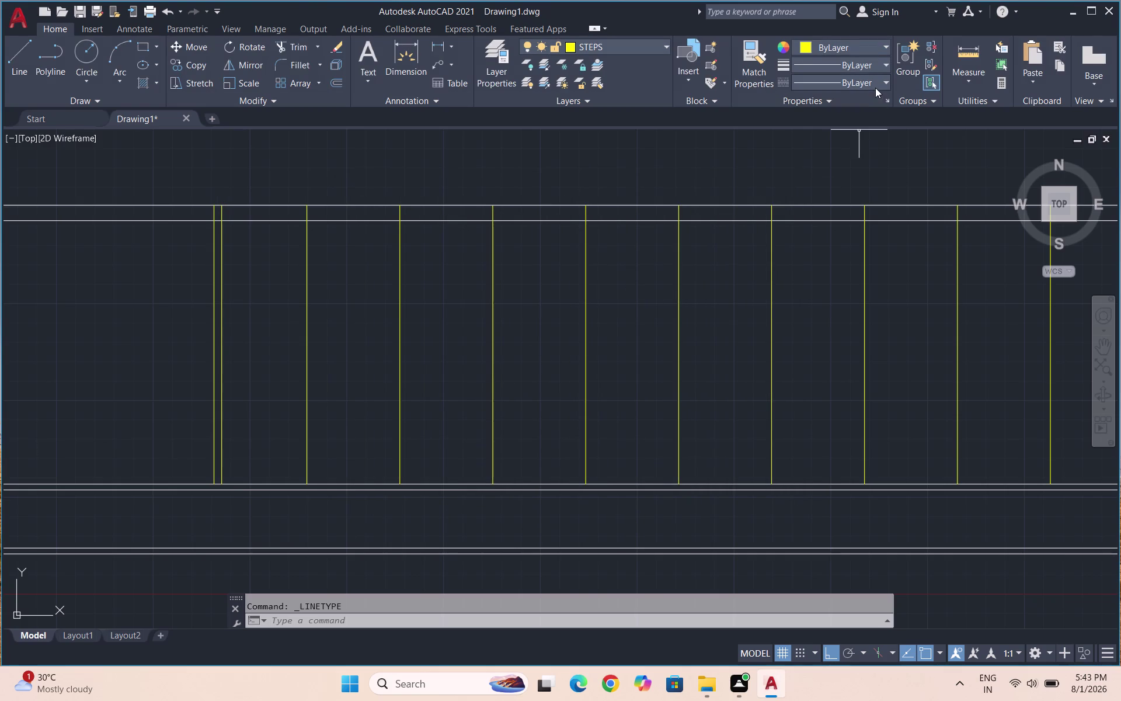
Apply the ACAD_ISO02W100 dashed linetype to the offset step line.
click(876, 87)
click(851, 136)
click(222, 297)
click(796, 78)
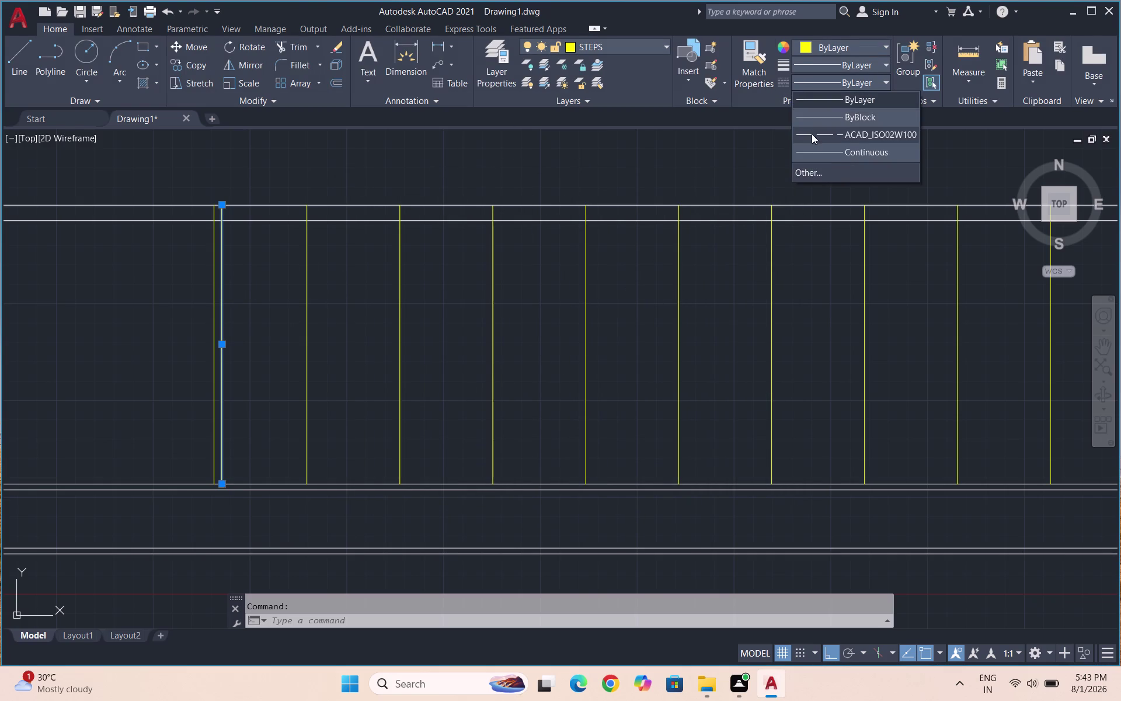
drag(812, 134, 817, 139)
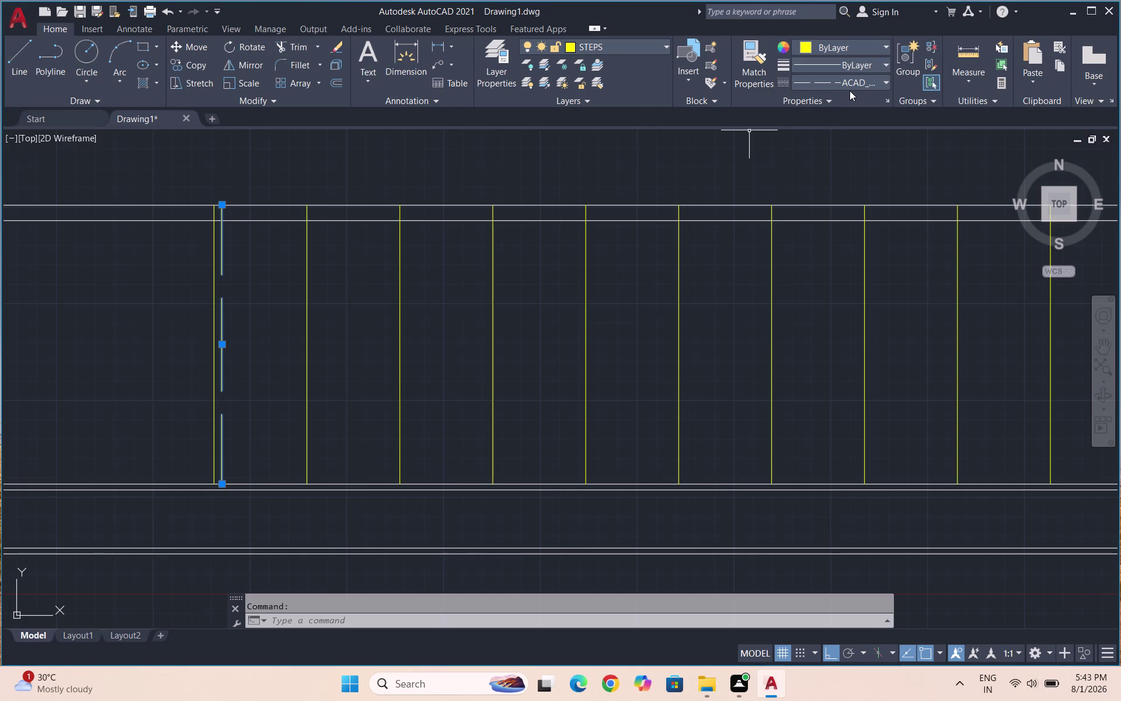
Set the line's linetype scale to 0.2, then 0.3, and close Properties.
text(PR)
key(Return)
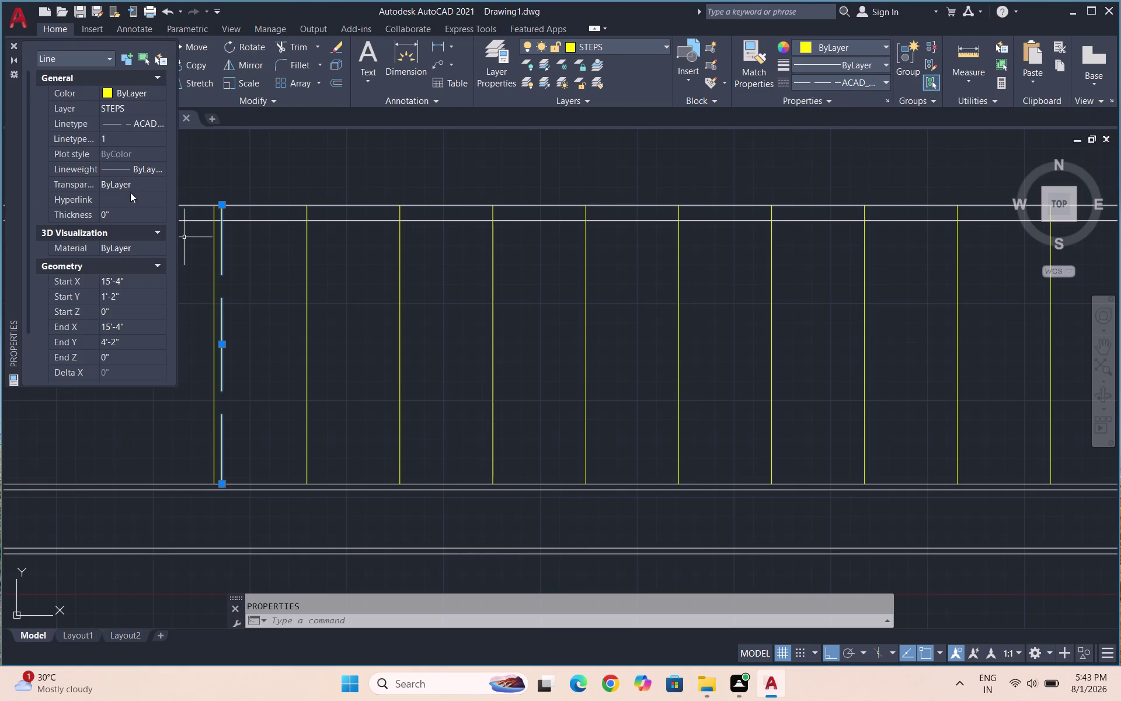
click(106, 139)
text(0.2)
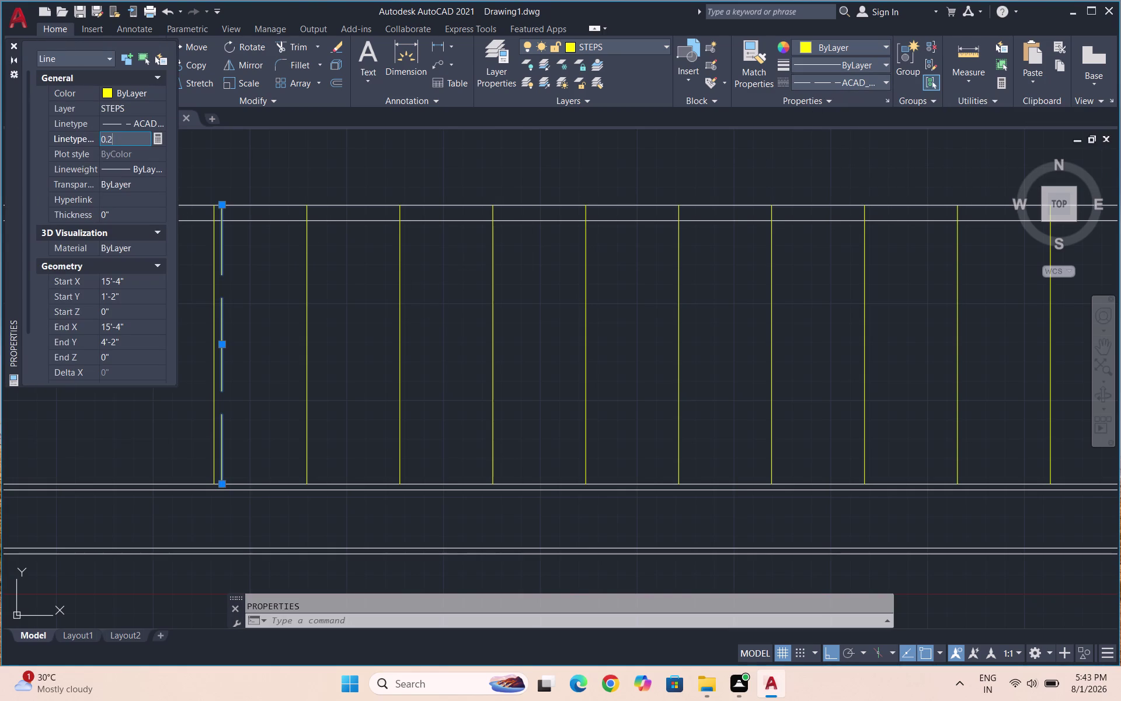
key(Return)
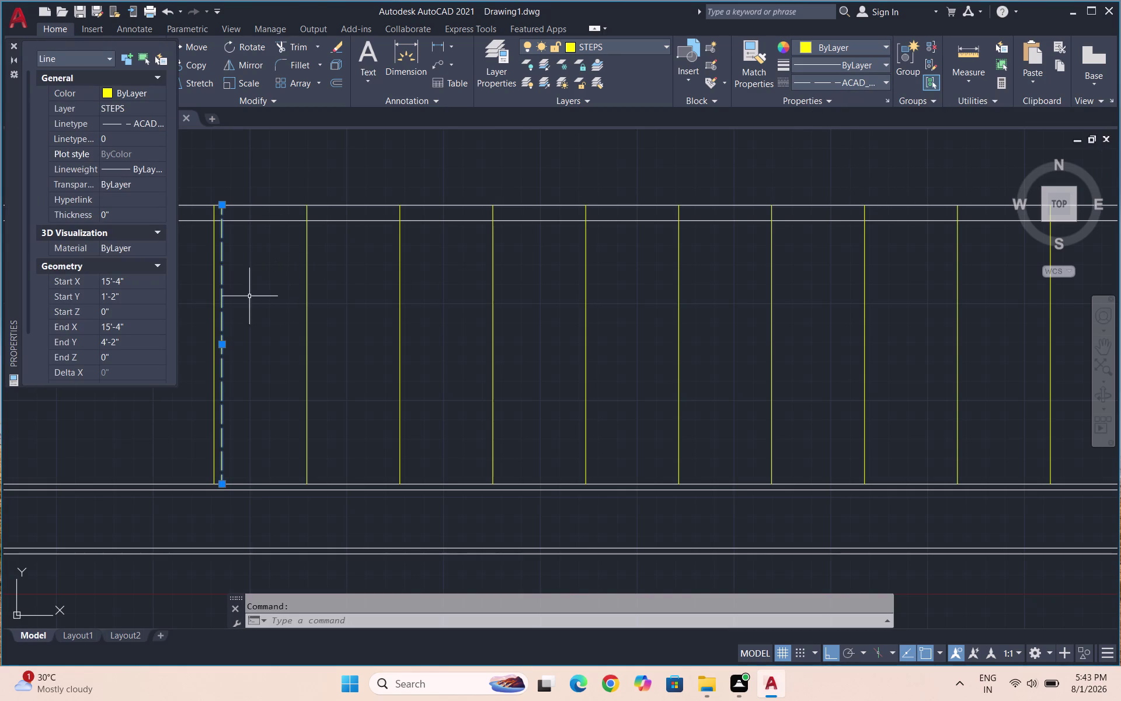
click(121, 143)
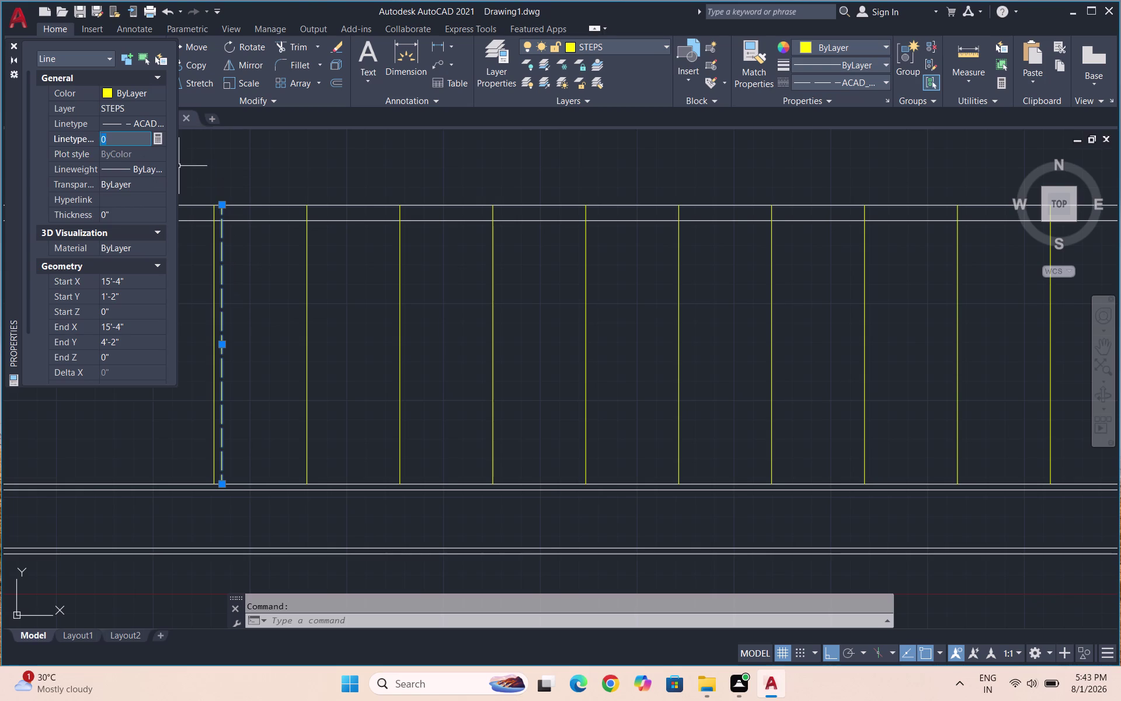
text(0.3)
key(Return)
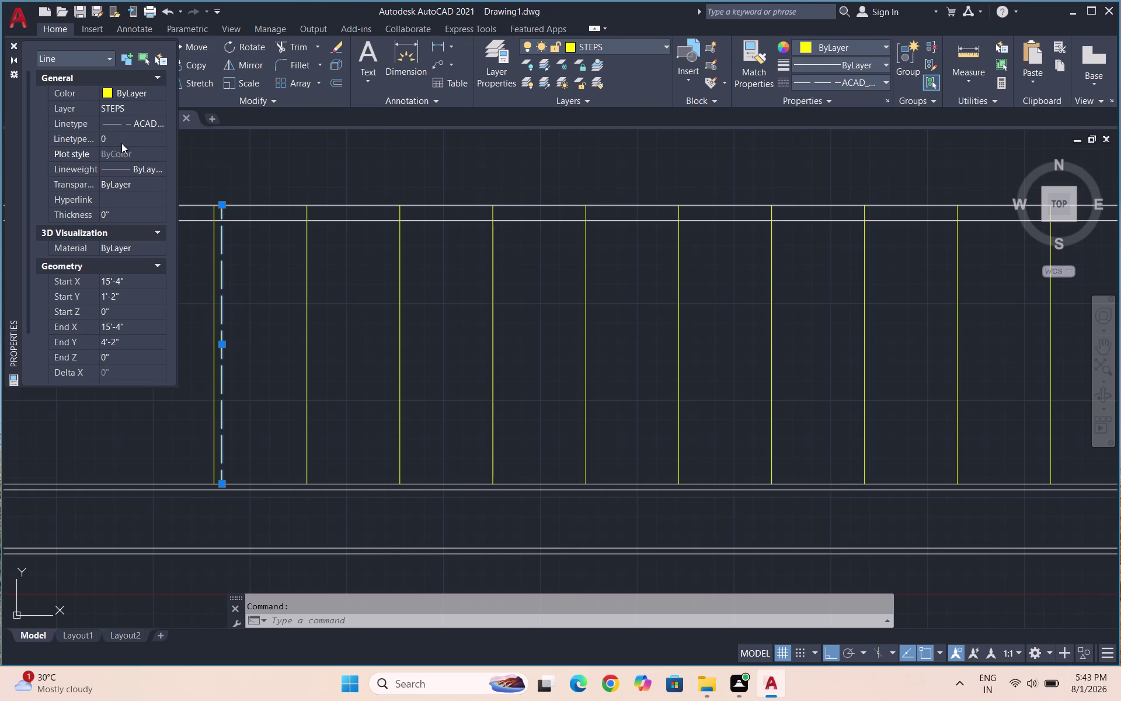
key(Escape)
click(10, 43)
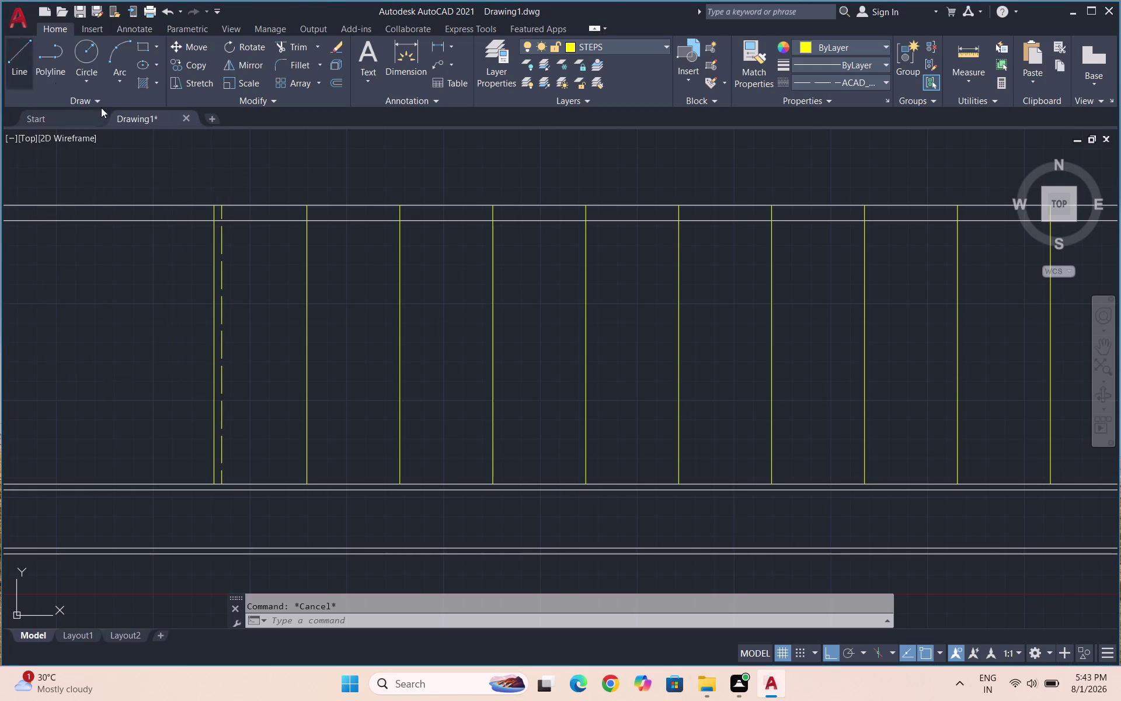
Array-copy the dashed line into 11 items at 1' spacing.
scroll(up, 3)
click(230, 291)
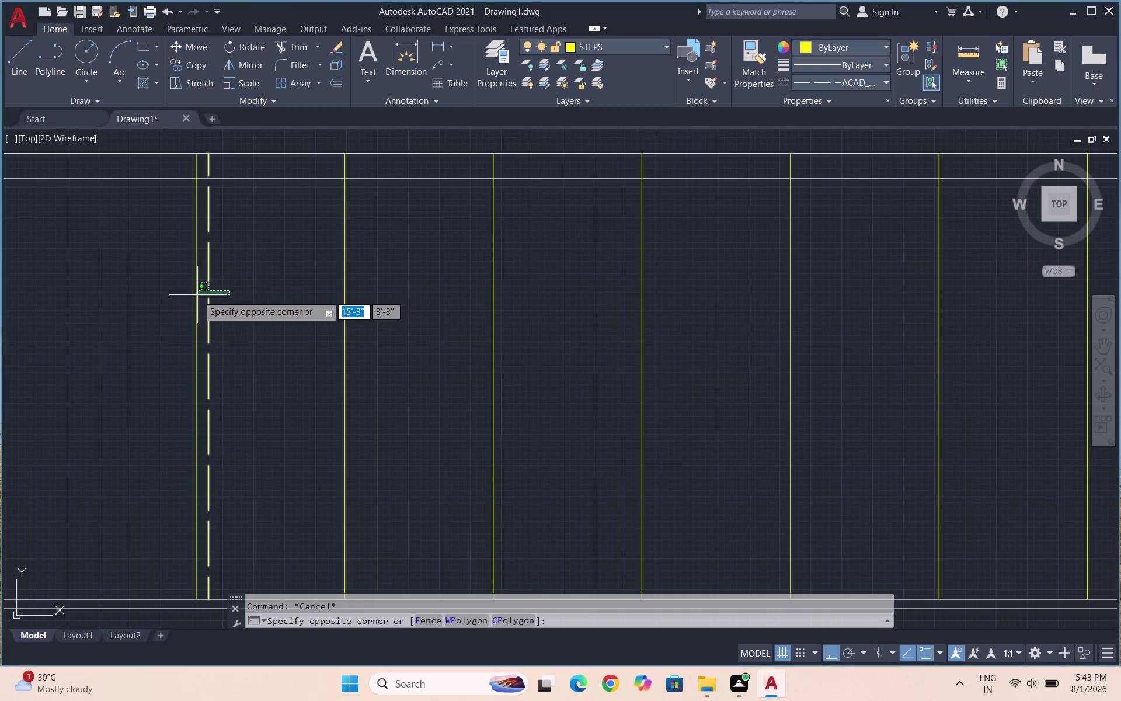
click(197, 295)
text(CO)
key(Return)
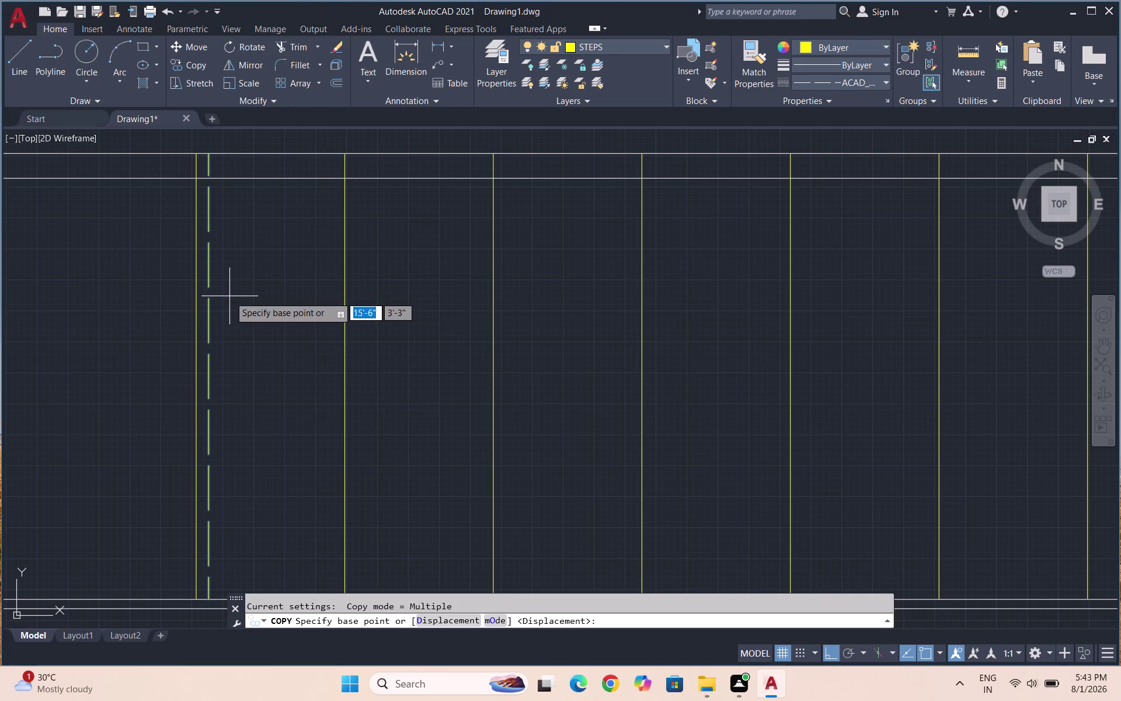
click(208, 378)
key(a)
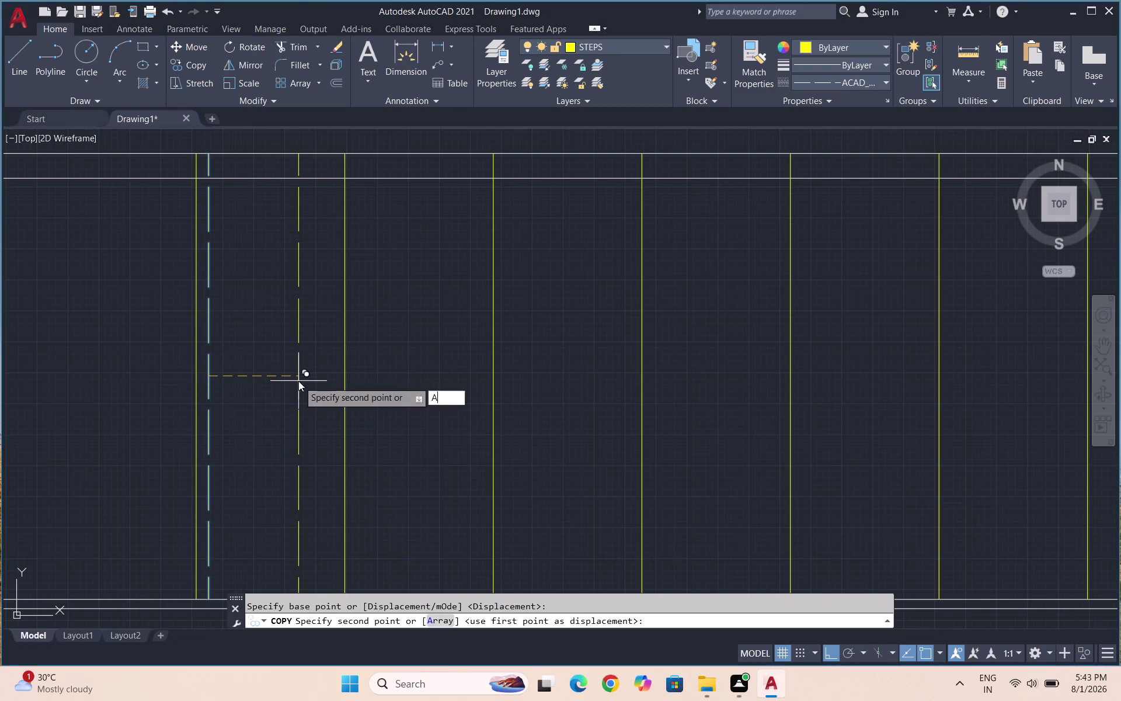
key(Return)
text(11)
key(Return)
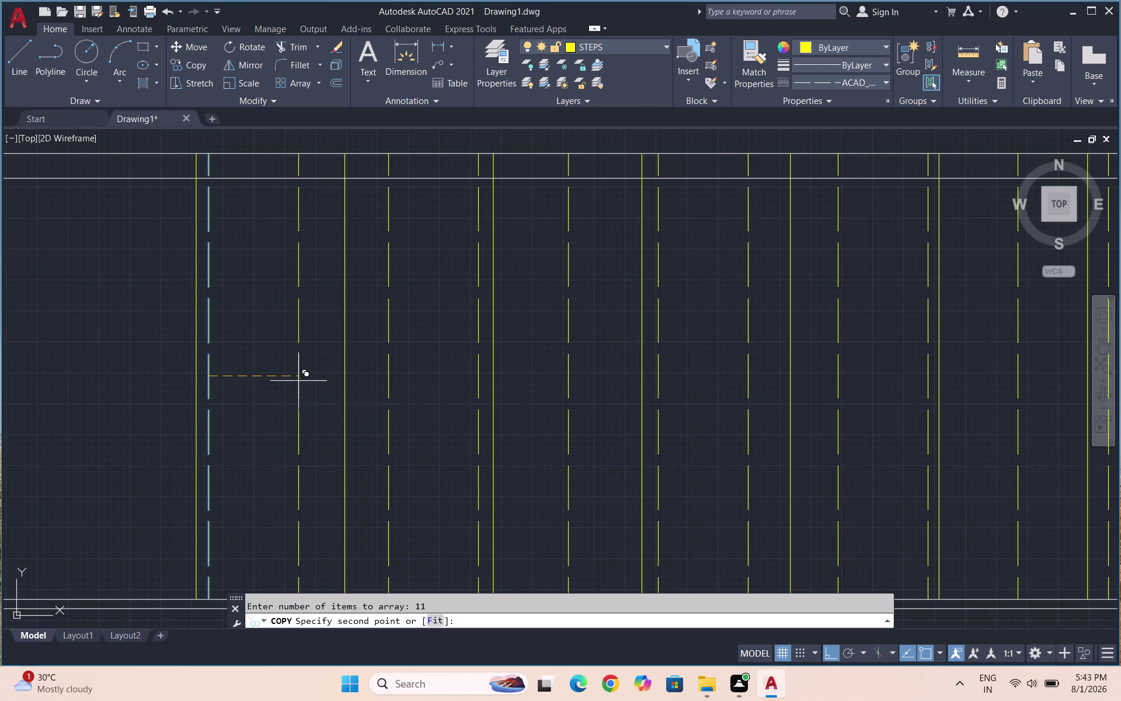
text(1')
key(Return)
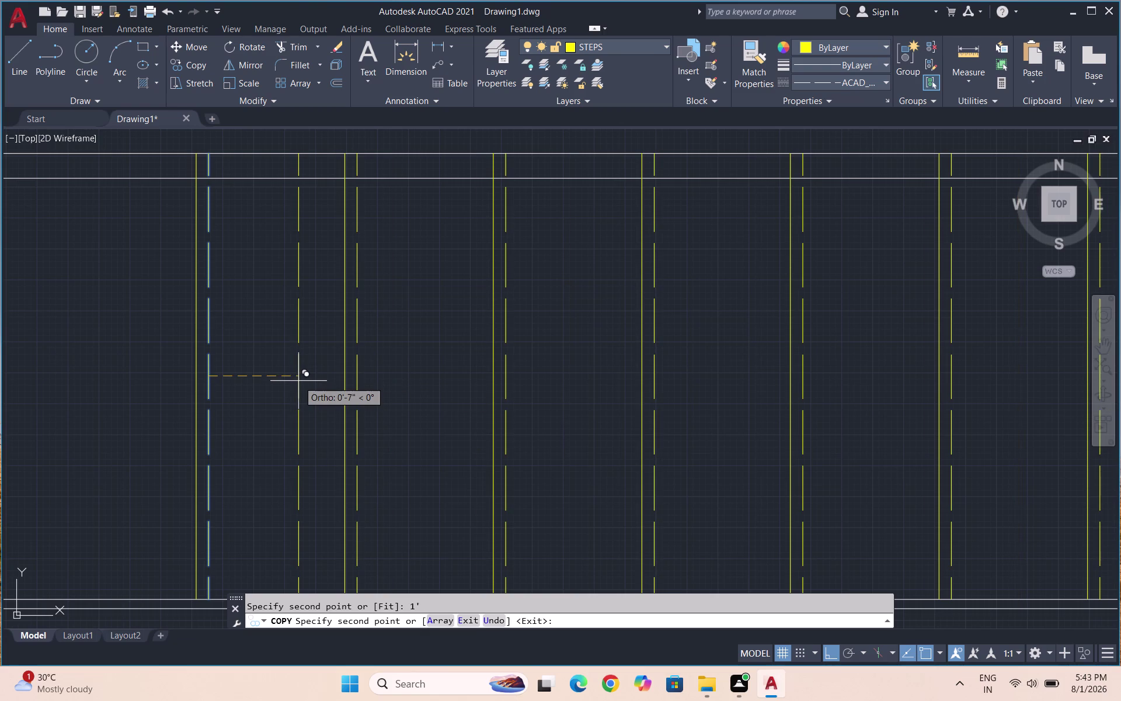
Place one extra copy of the dashed line, then select the stray copy.
click(298, 380)
key(Escape)
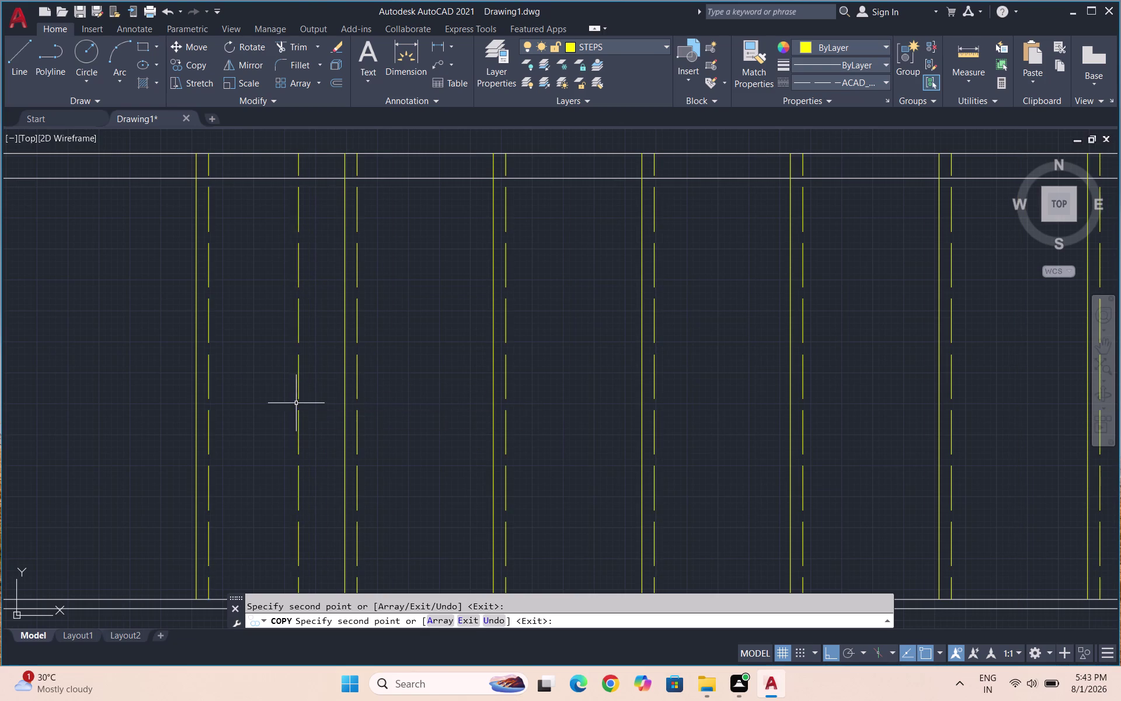
drag(323, 372, 295, 359)
click(280, 362)
Delete the stray dashed copy and reset the current linetype to ByLayer.
key(Delete)
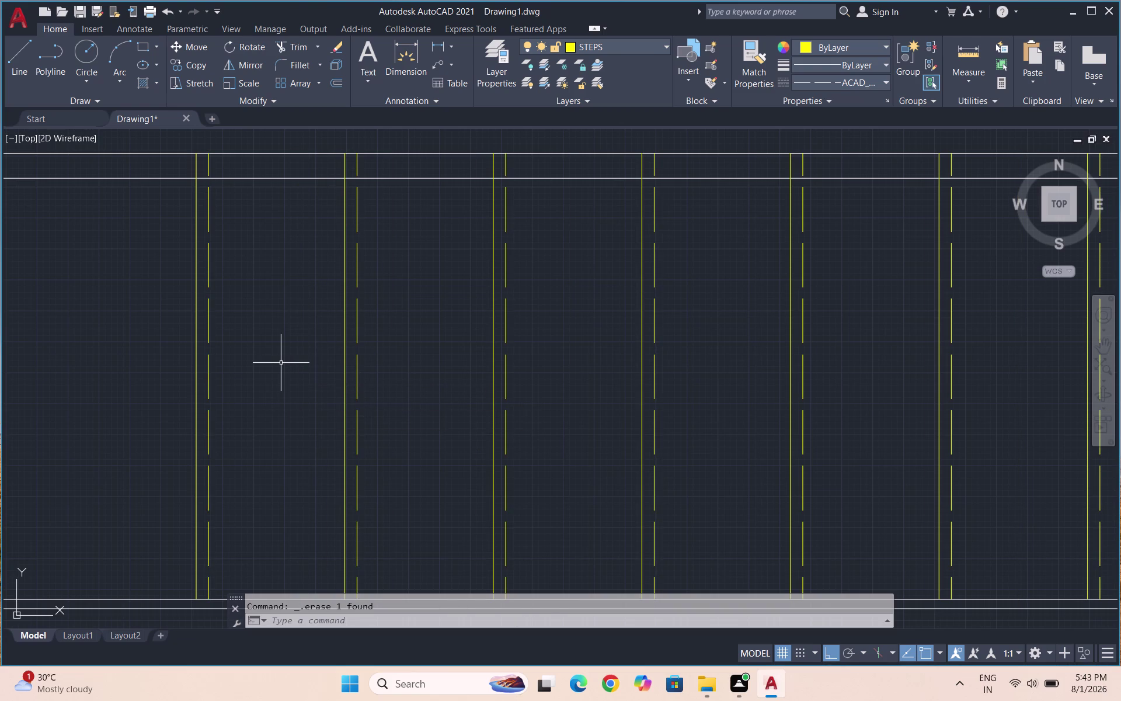
scroll(down, 3)
scroll(down, 3)
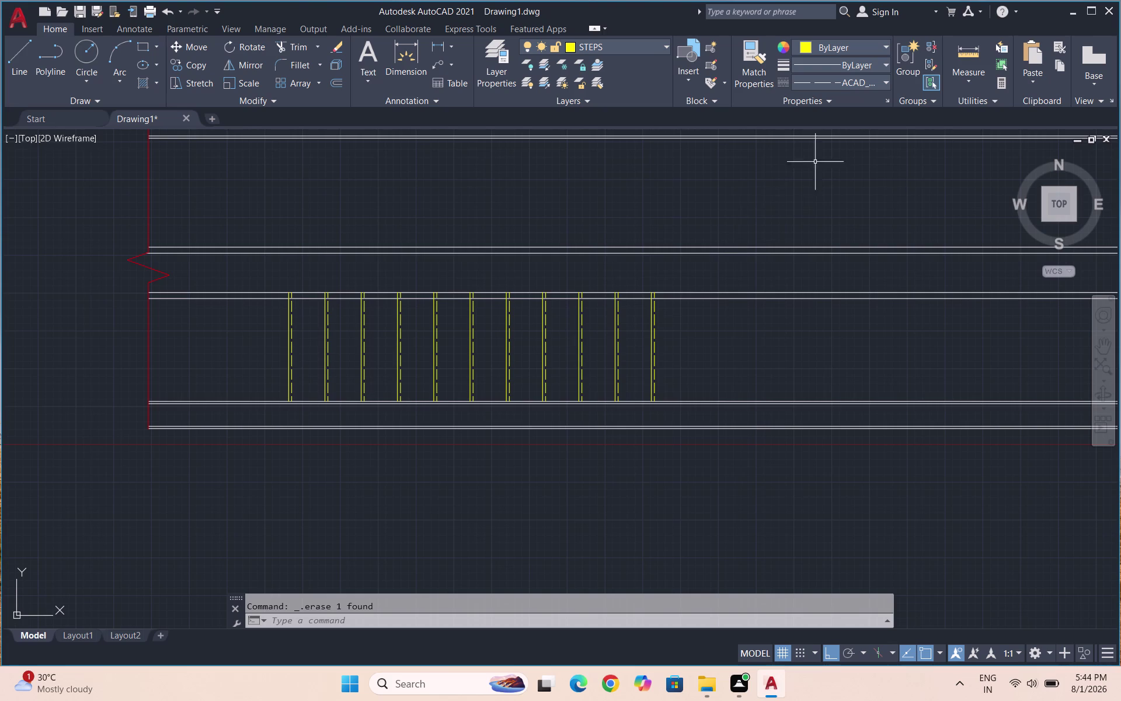
click(852, 78)
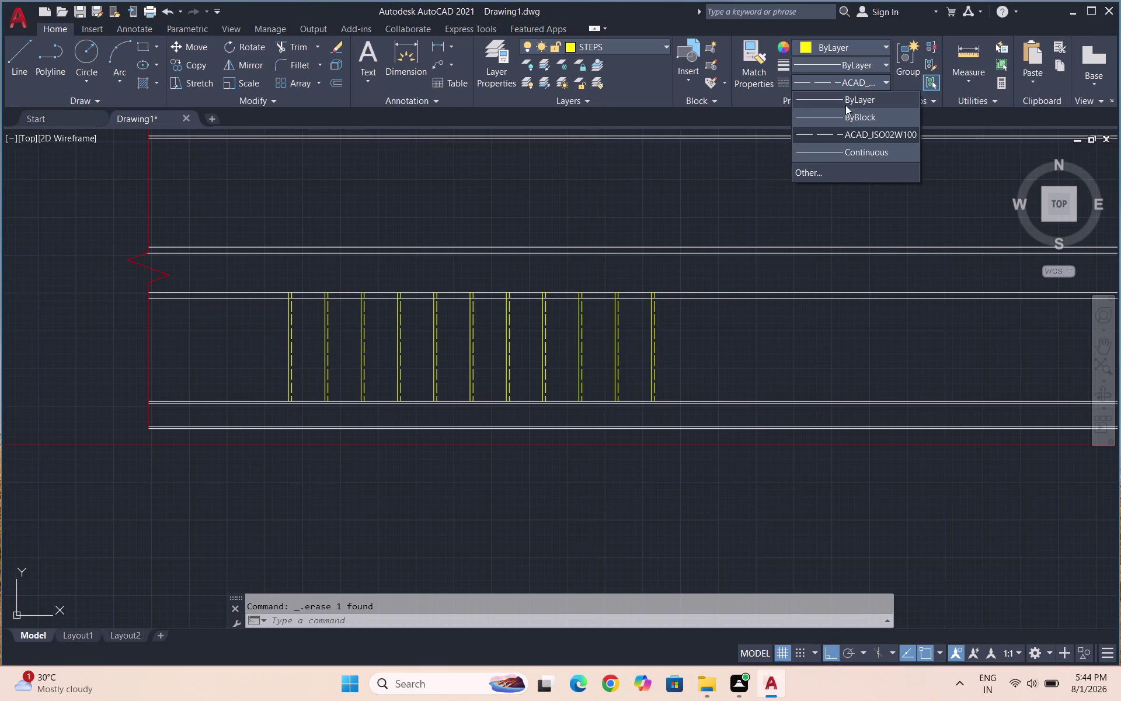
click(843, 102)
key(Escape)
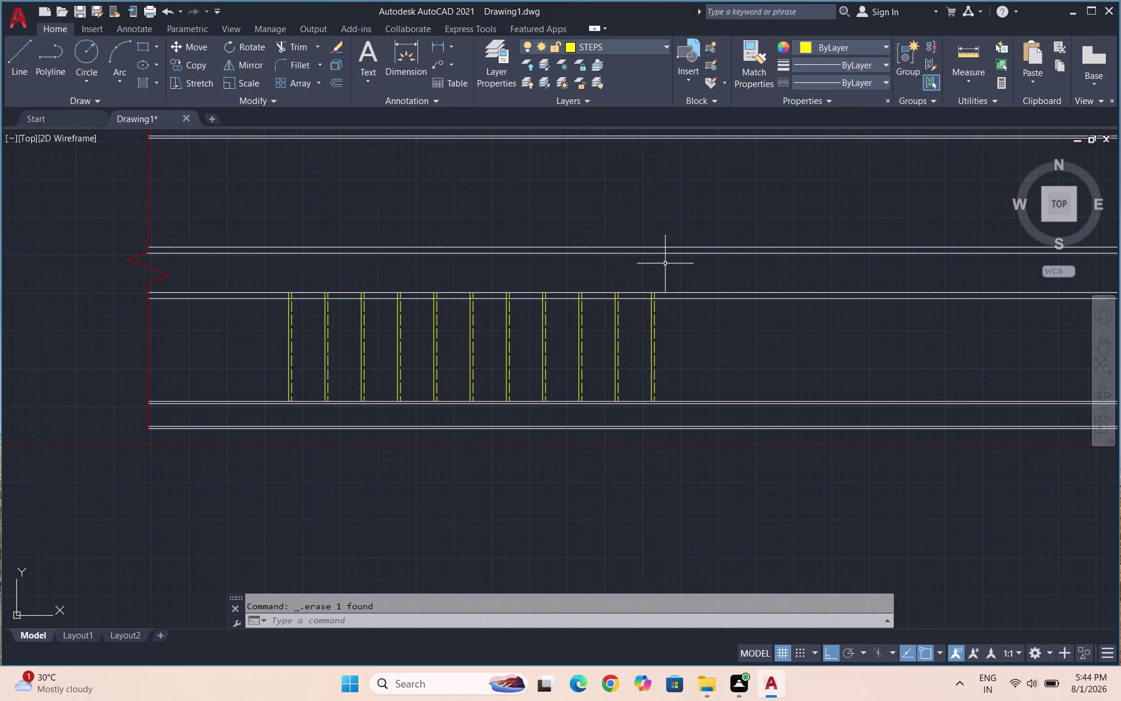
scroll(up, 3)
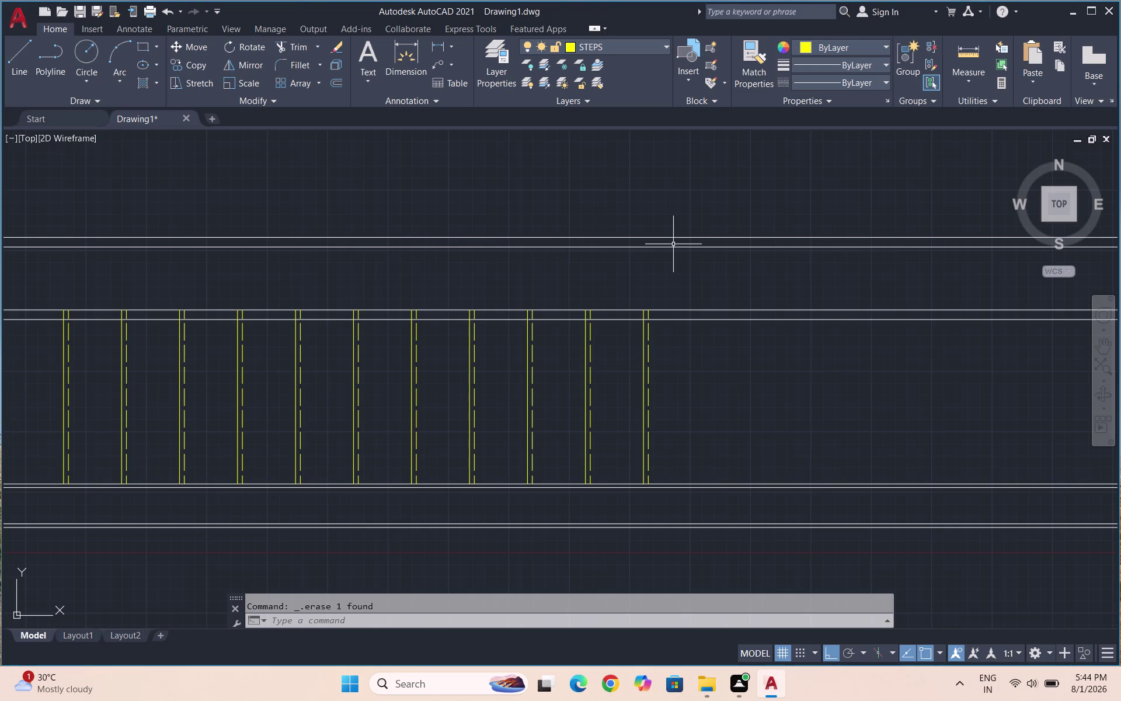
click(629, 40)
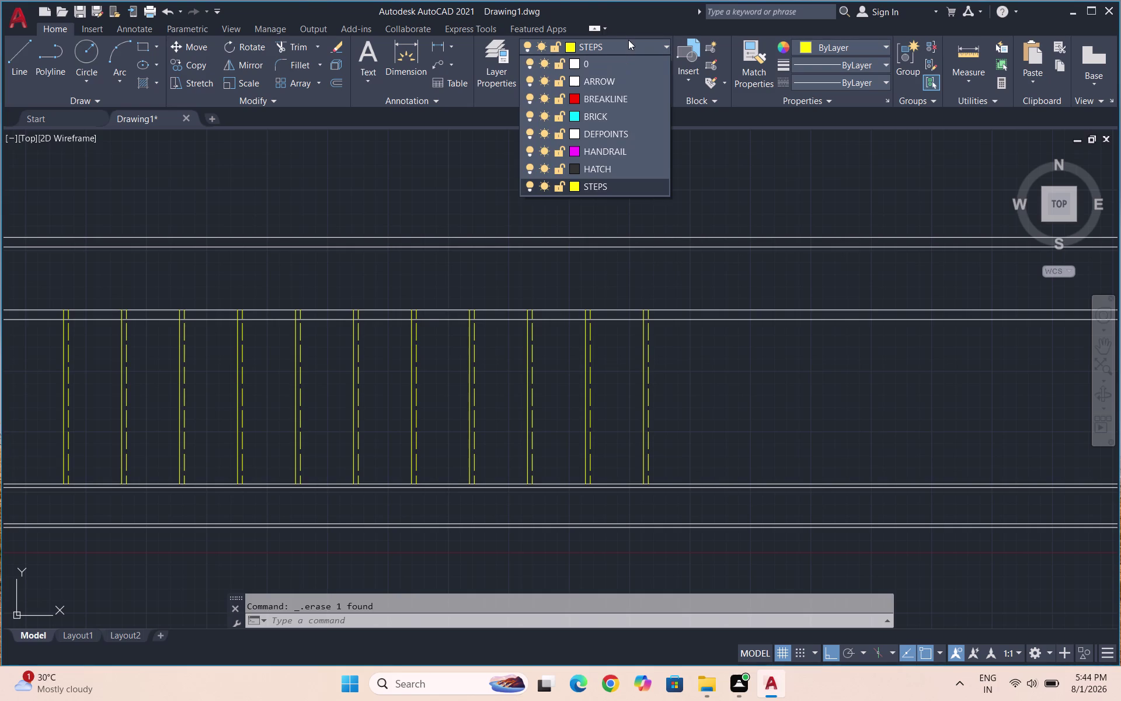
On the HANDRAIL layer, draw a magenta line from the last step to the upper wall.
click(598, 153)
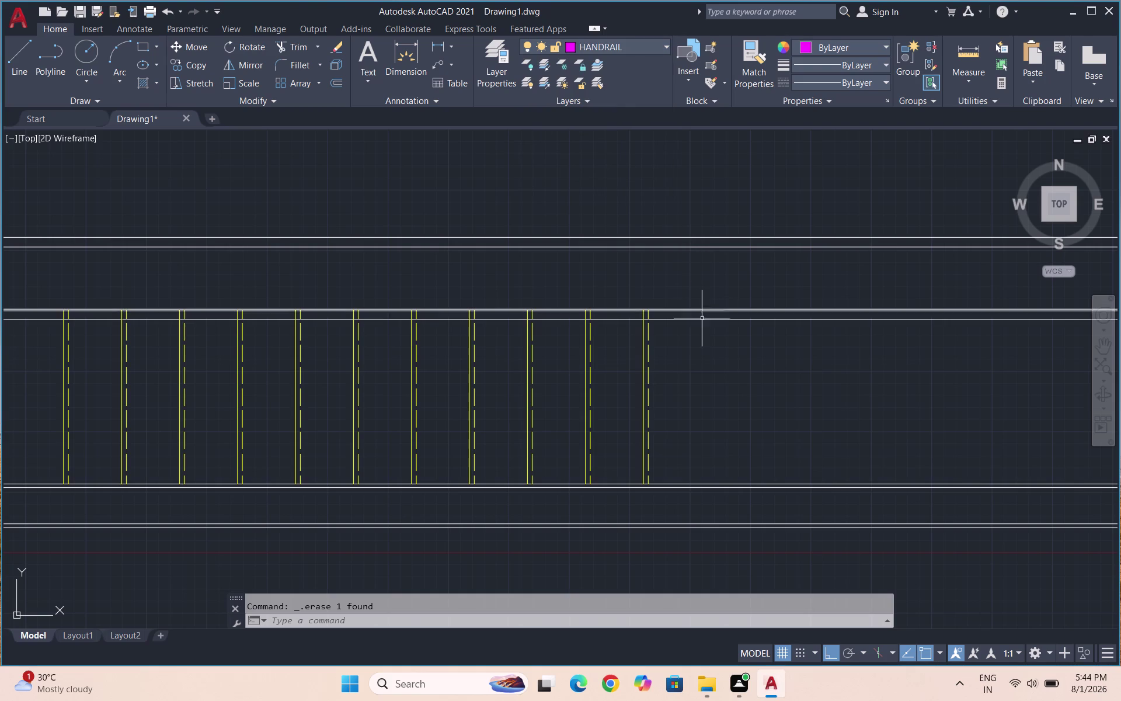
scroll(up, 3)
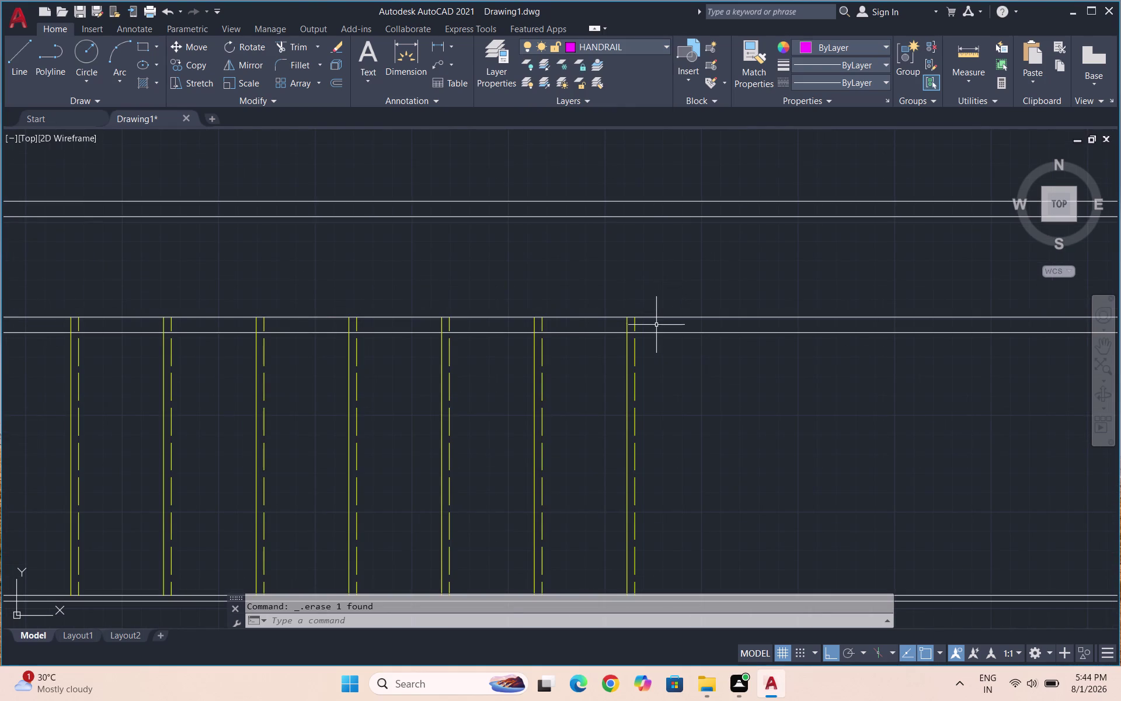
scroll(up, 3)
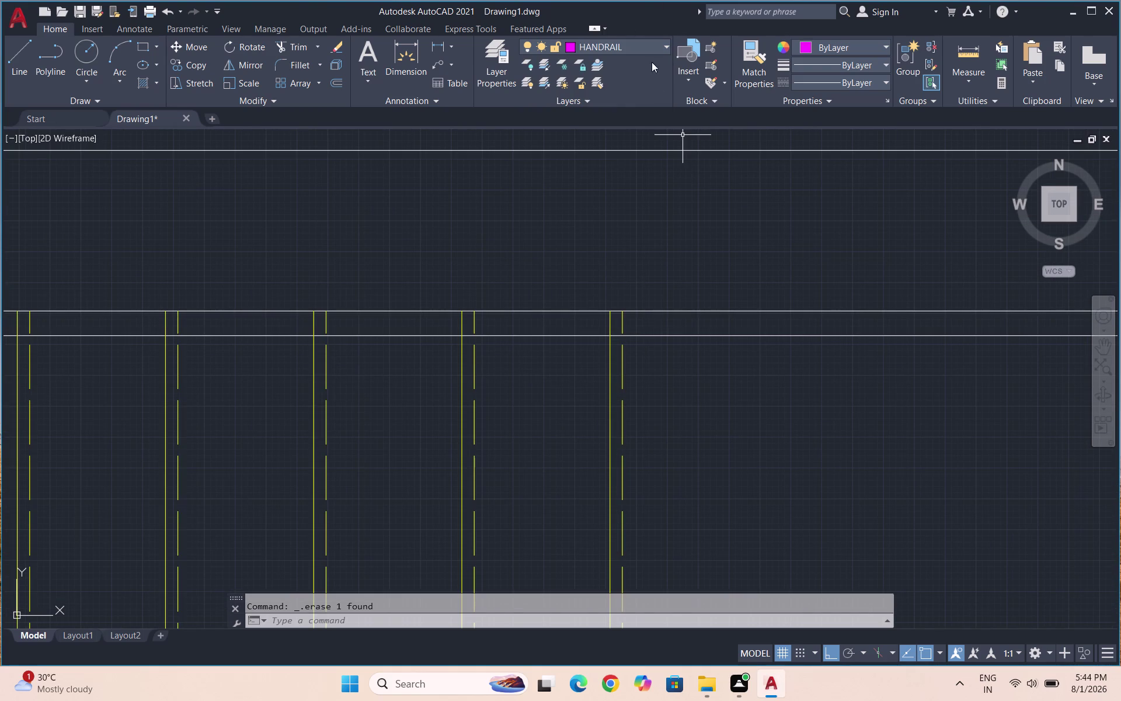
key(l)
key(Return)
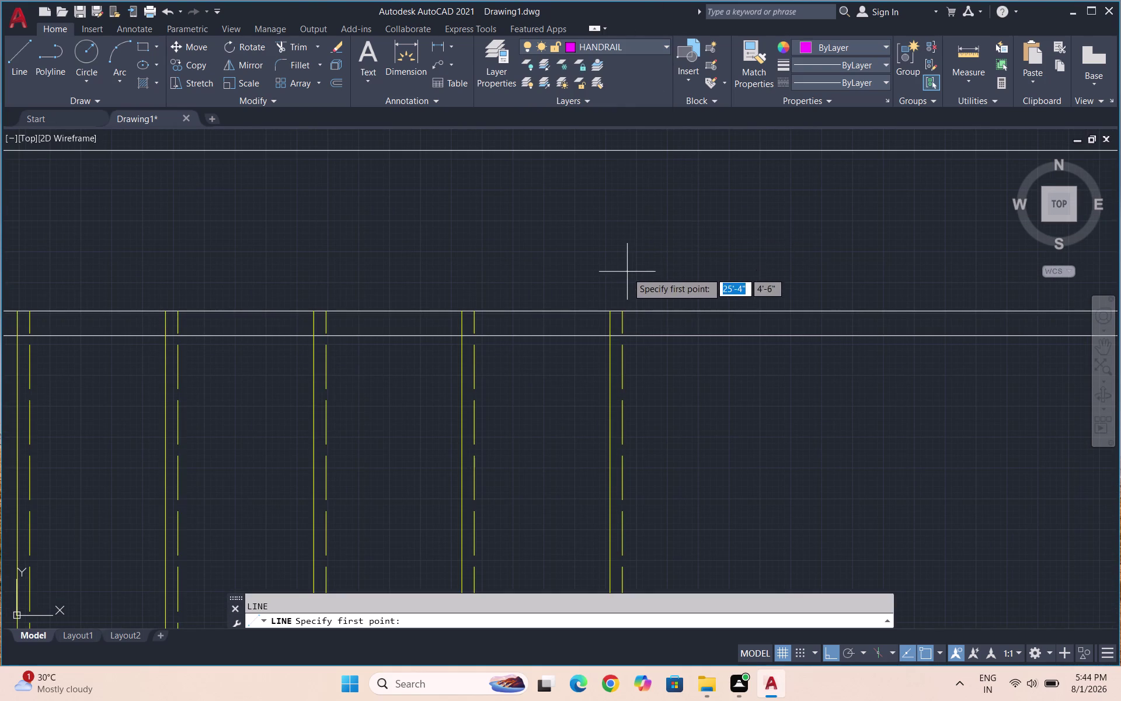
click(621, 310)
scroll(down, 3)
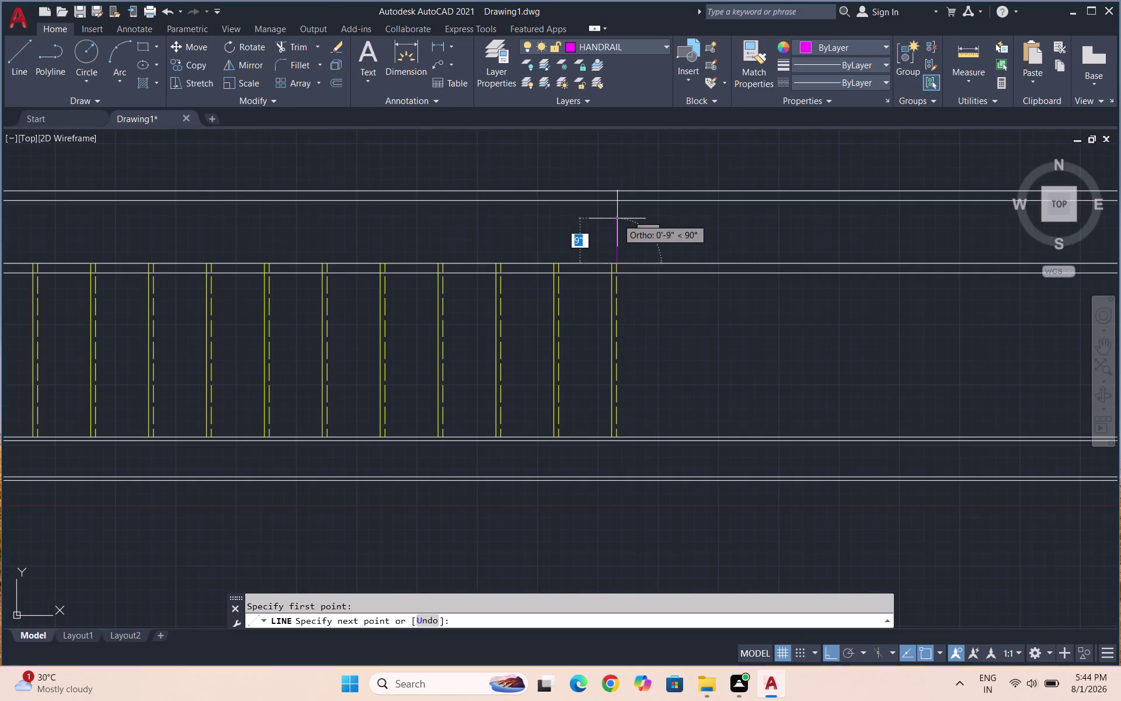
scroll(up, 3)
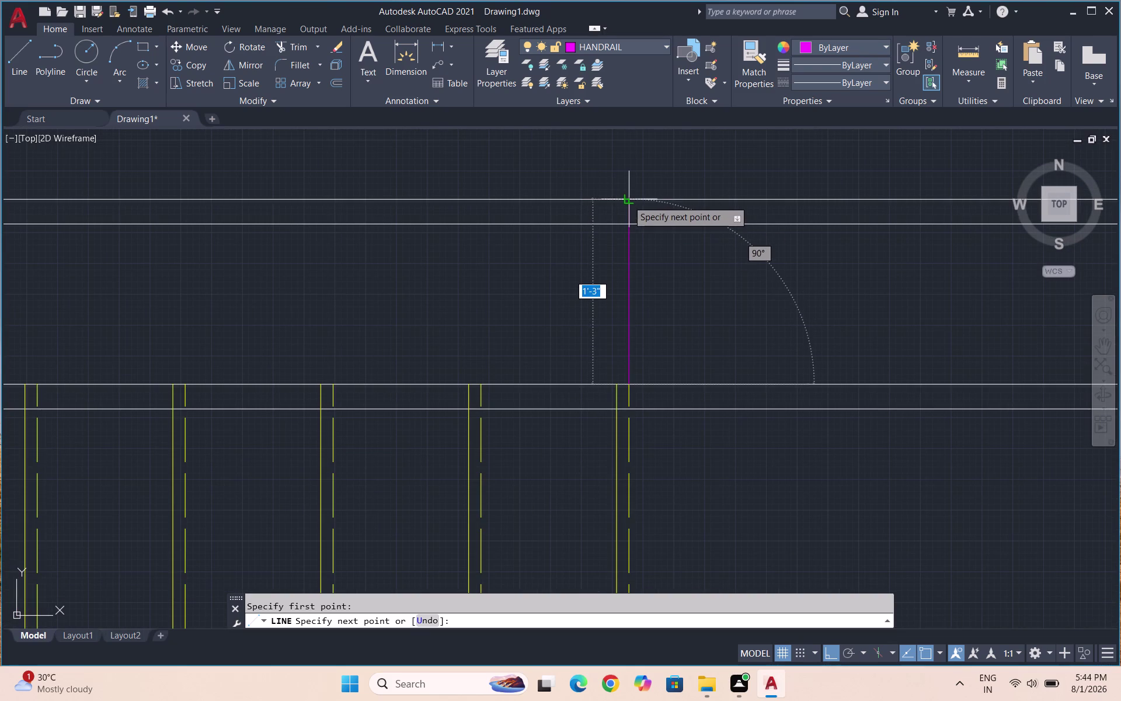
click(628, 200)
key(Escape)
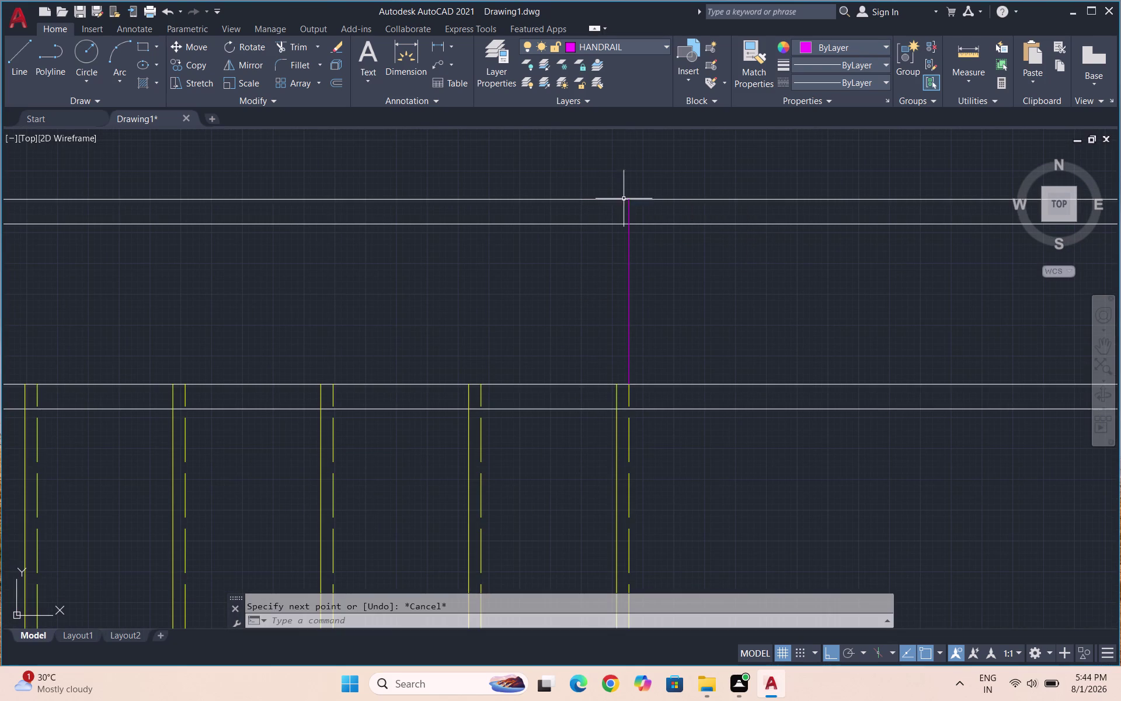
scroll(down, 3)
scroll(down, 3)
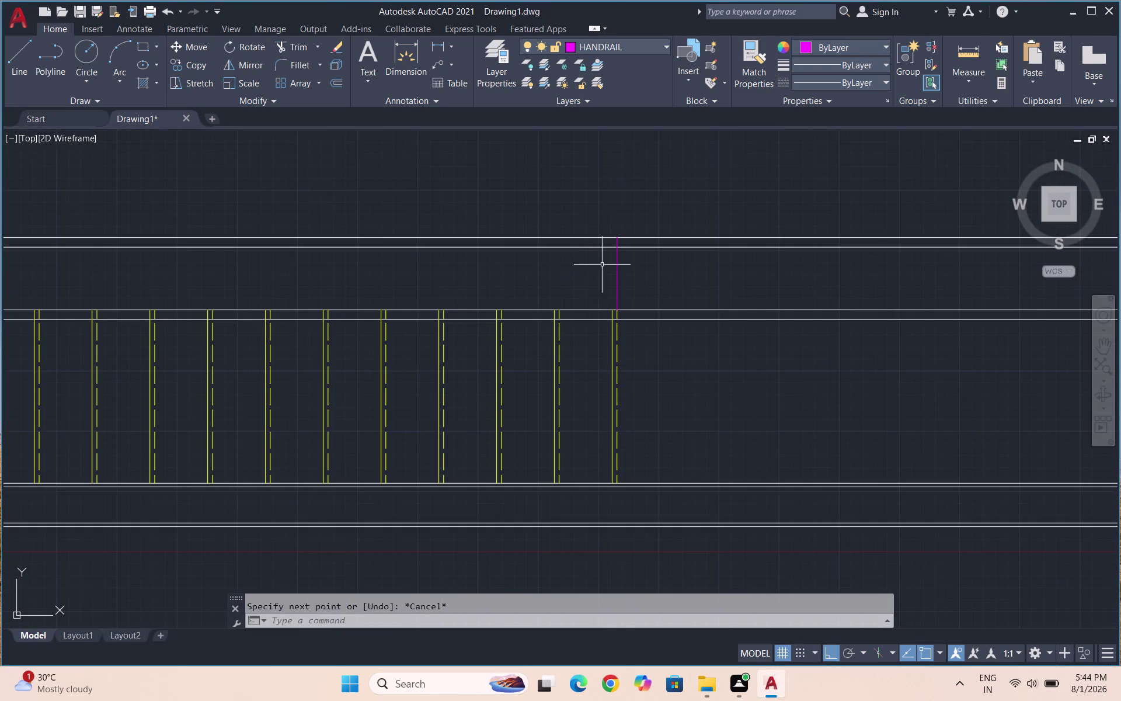
scroll(down, 3)
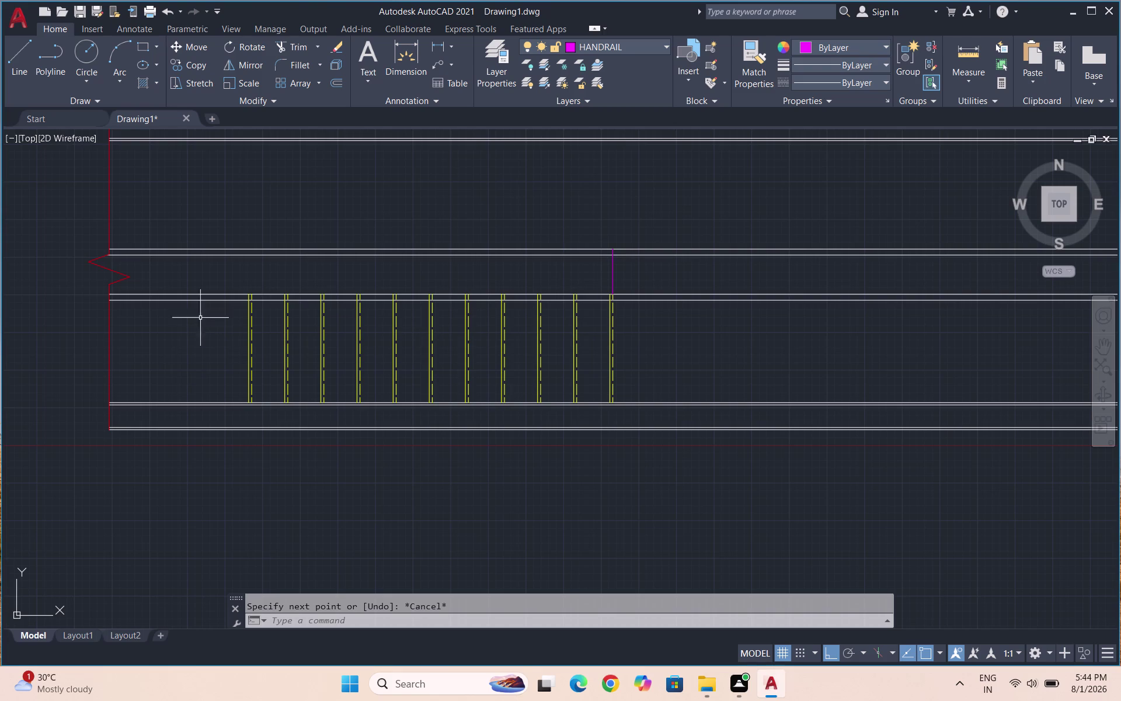
Trim the dashed step lines back to the wall lines.
key(t)
key(r)
key(Return)
key(Return)
drag(200, 316, 199, 303)
click(185, 288)
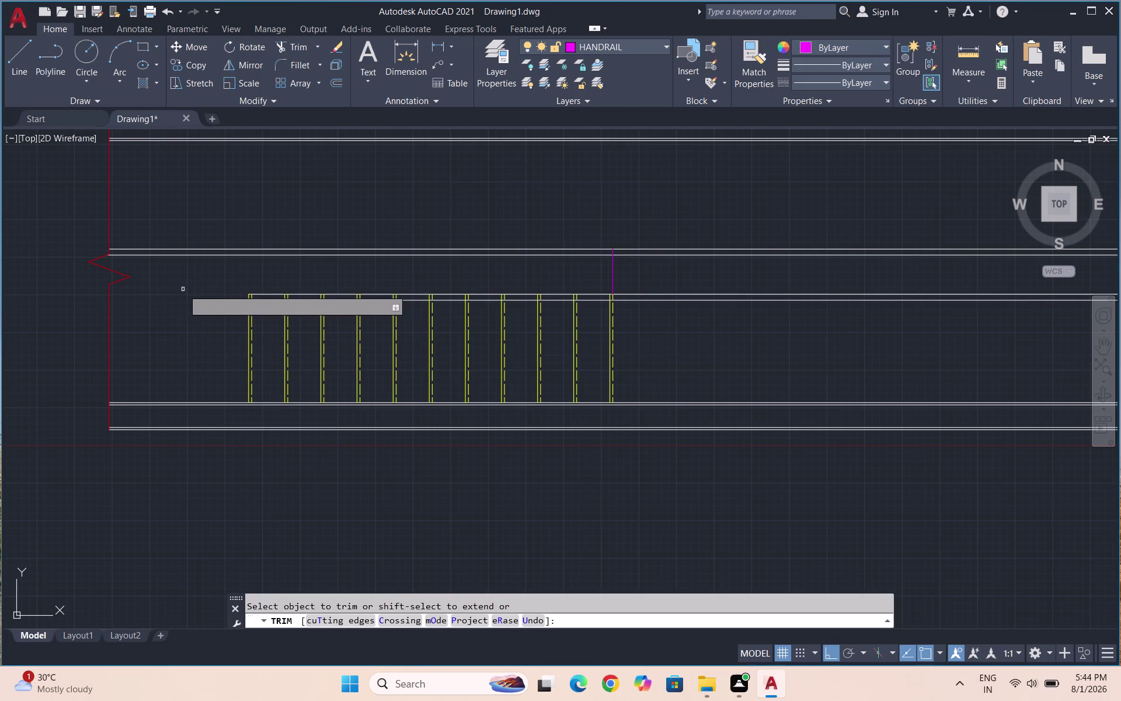
key(Escape)
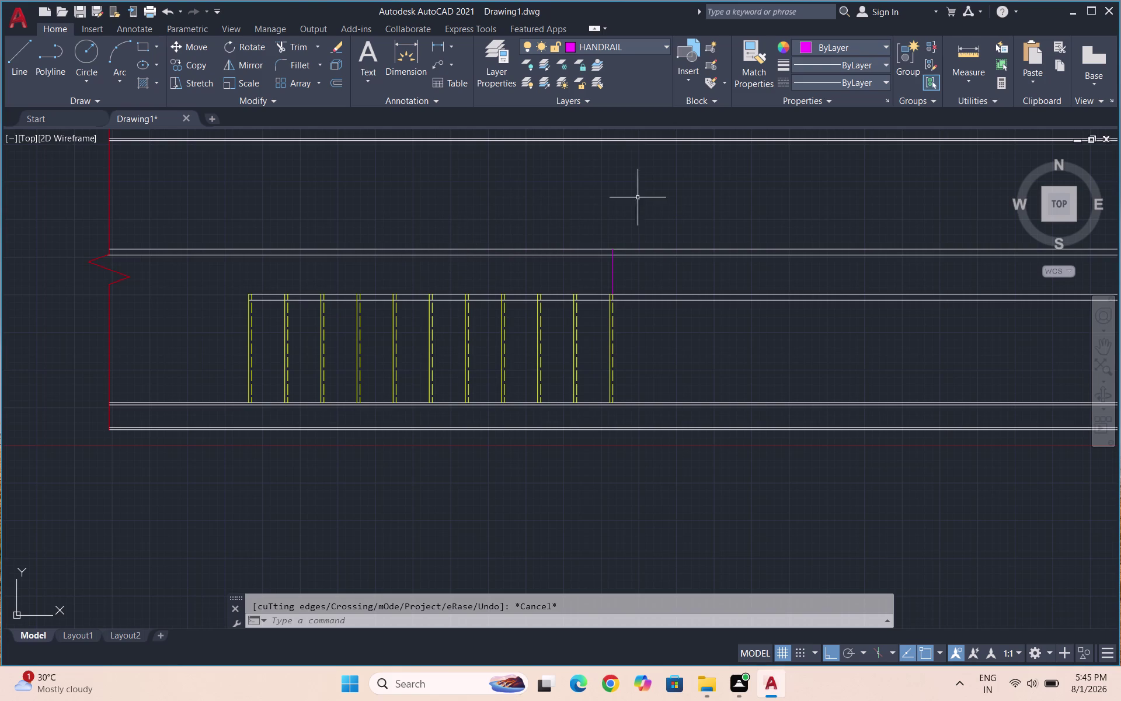
Make STEPS the current layer and draw a 3' step line starting on the wall line.
click(604, 54)
click(603, 188)
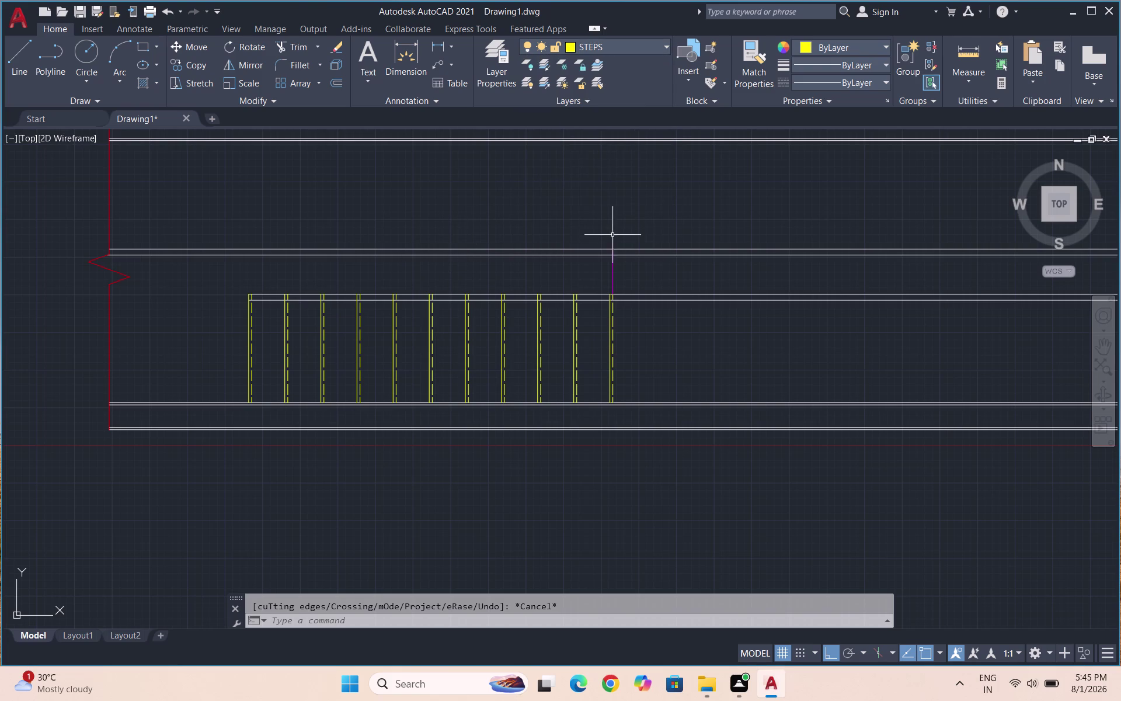
scroll(up, 3)
key(l)
key(Return)
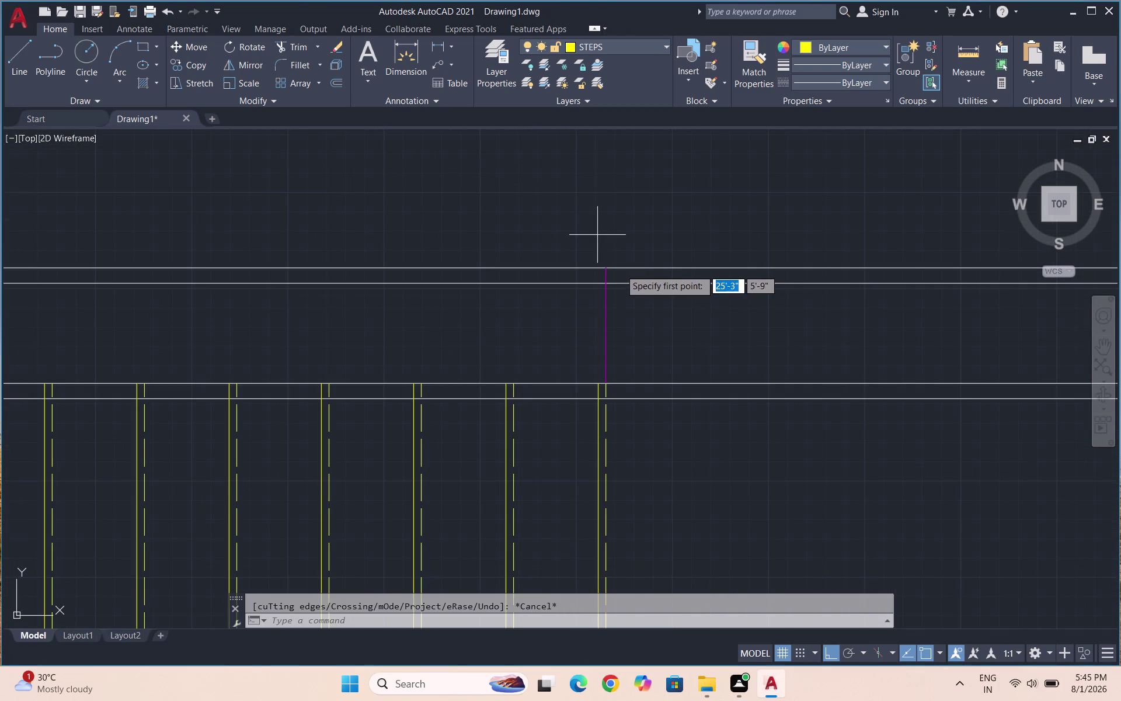
drag(604, 266, 604, 260)
scroll(down, 3)
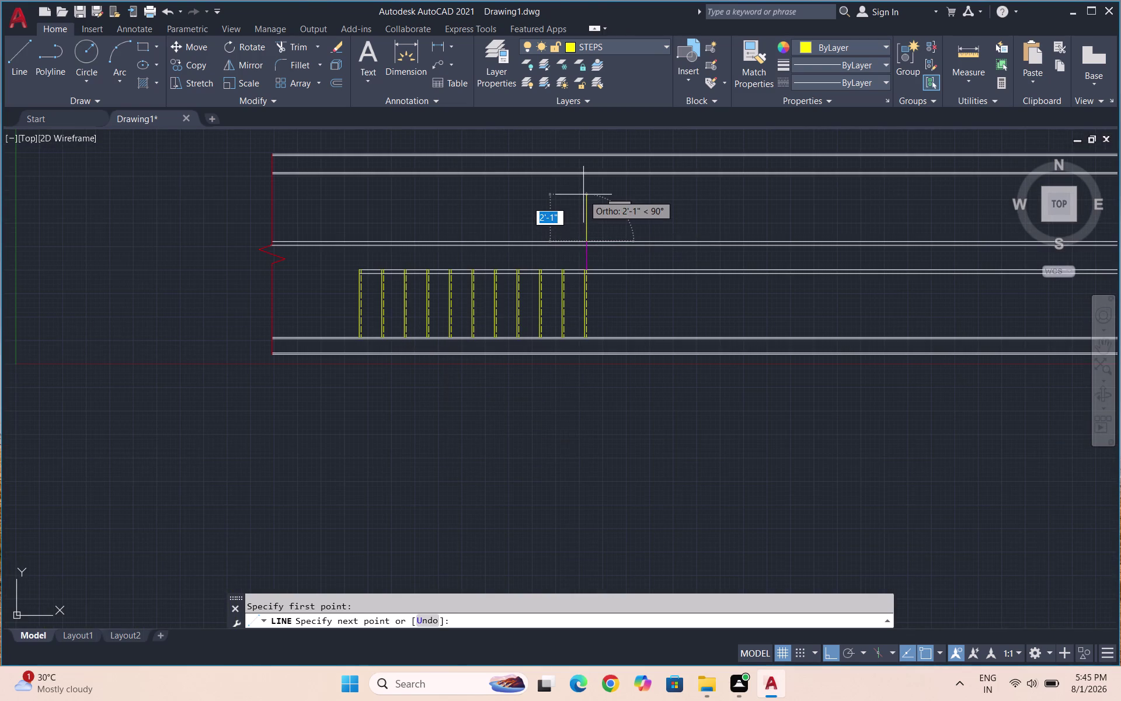
text(3')
key(Return)
key(Return)
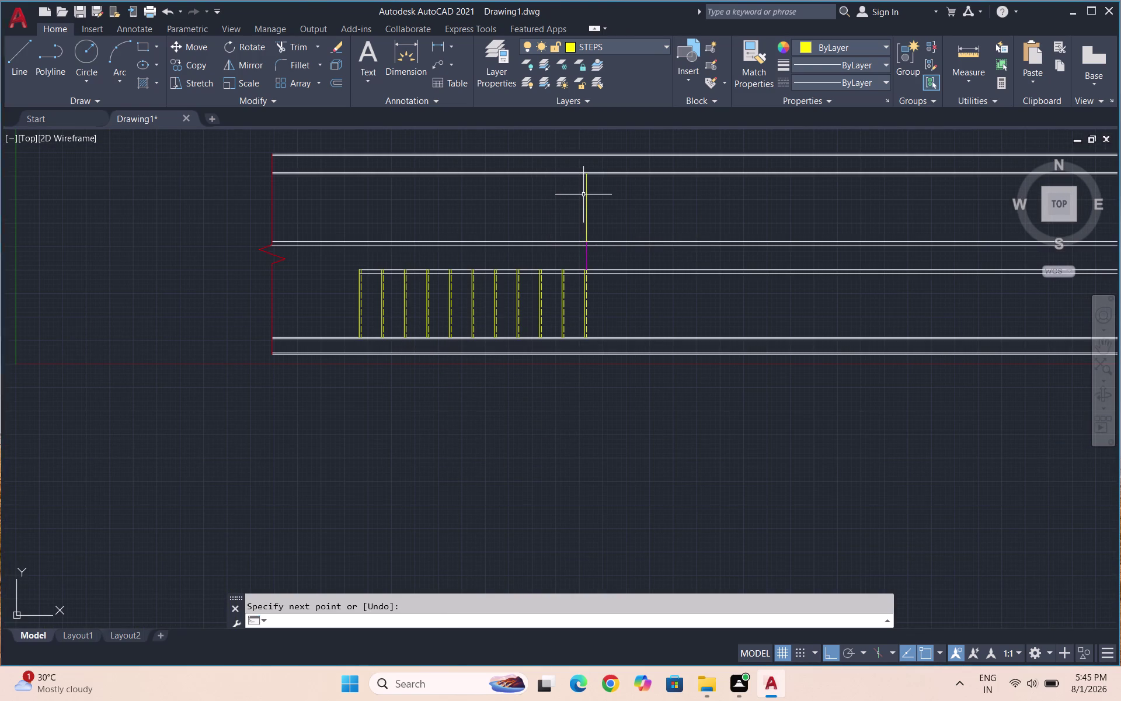
key(Escape)
Copy the step line as an 11-line array at 1' spacing, then select the stray copy.
drag(622, 198, 604, 197)
click(549, 198)
text(CO)
key(Return)
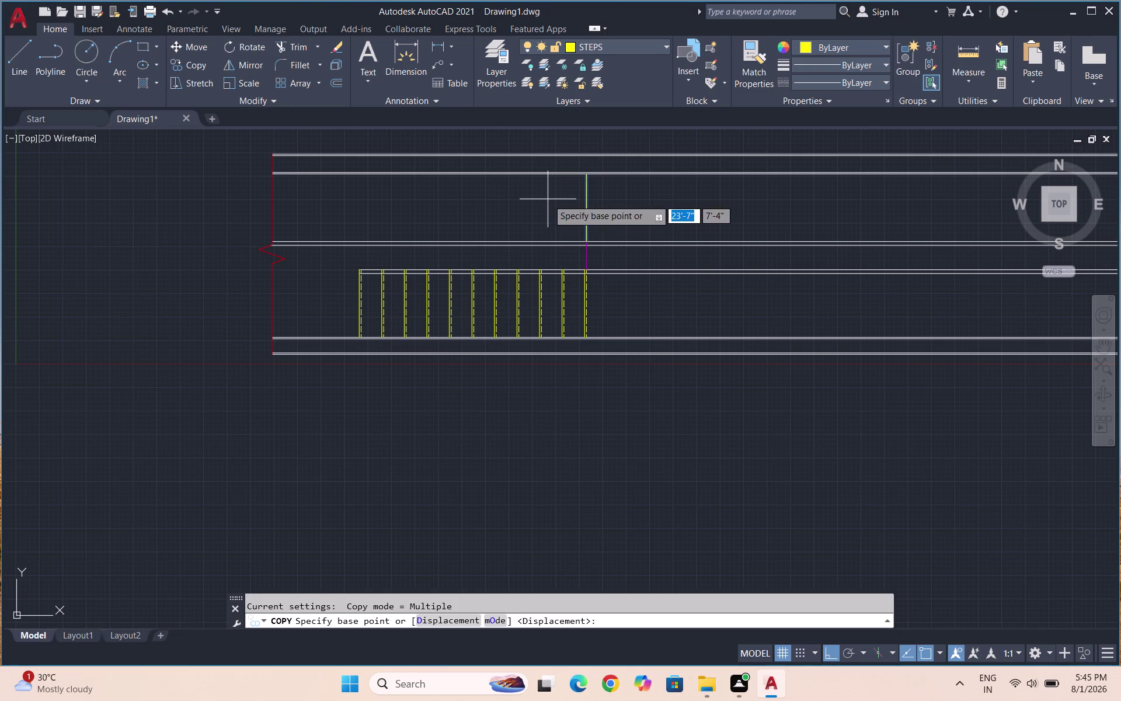
click(588, 202)
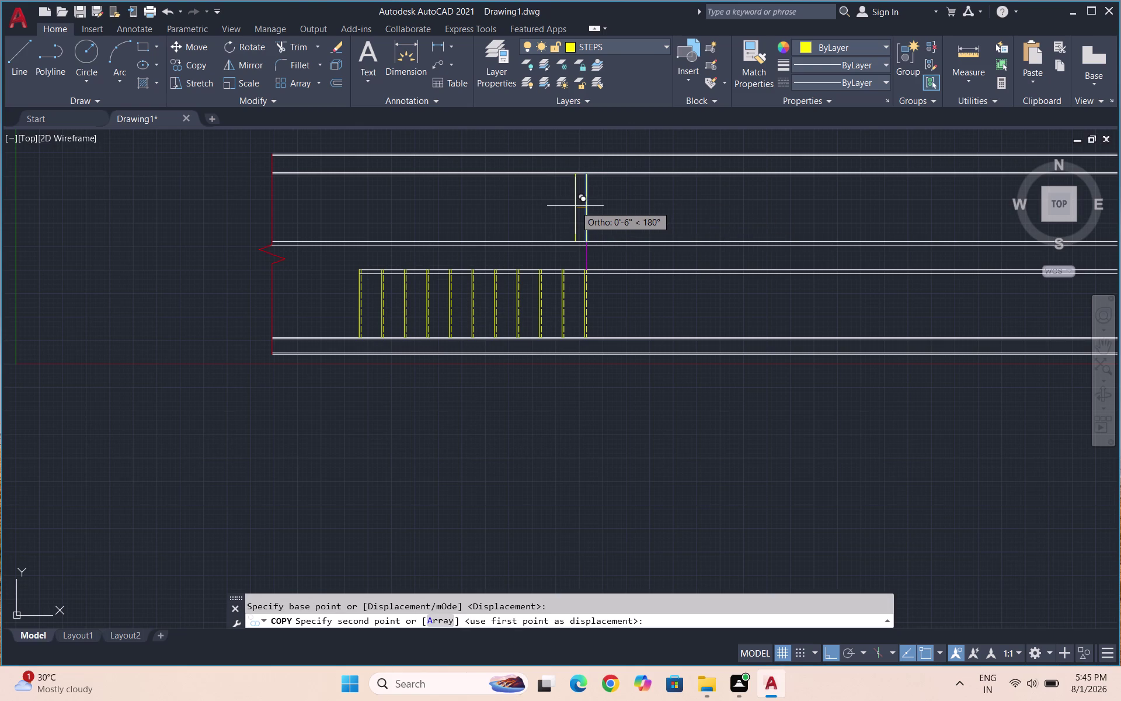
key(a)
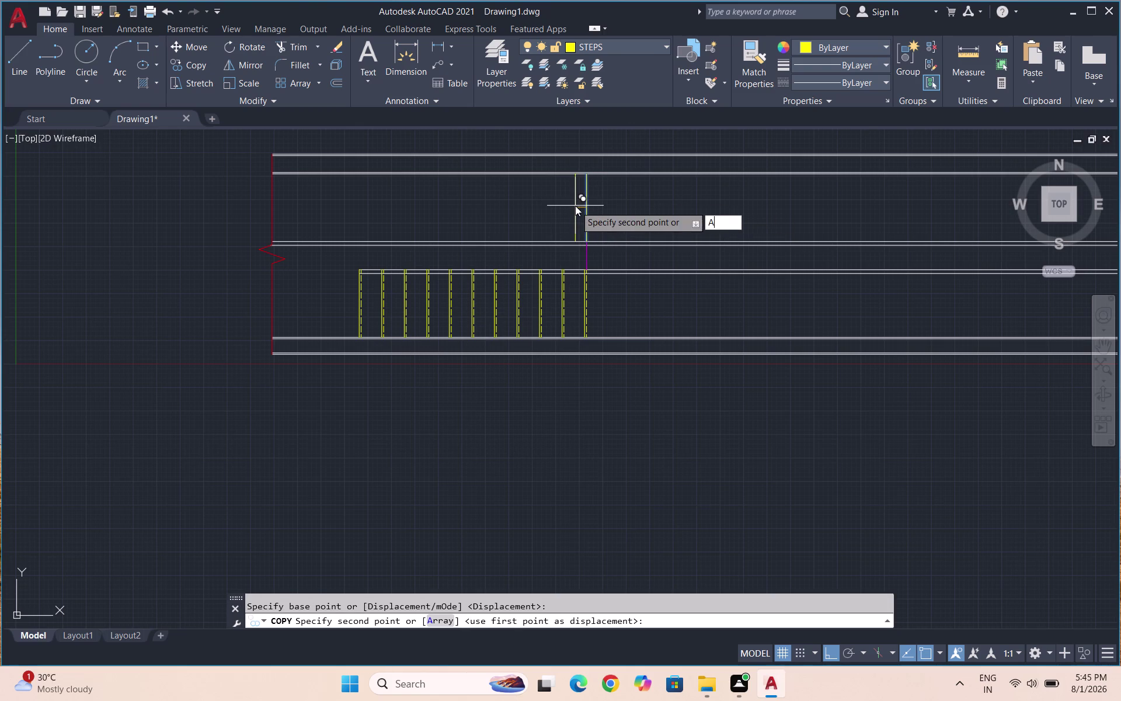
key(Return)
text(11)
key(Return)
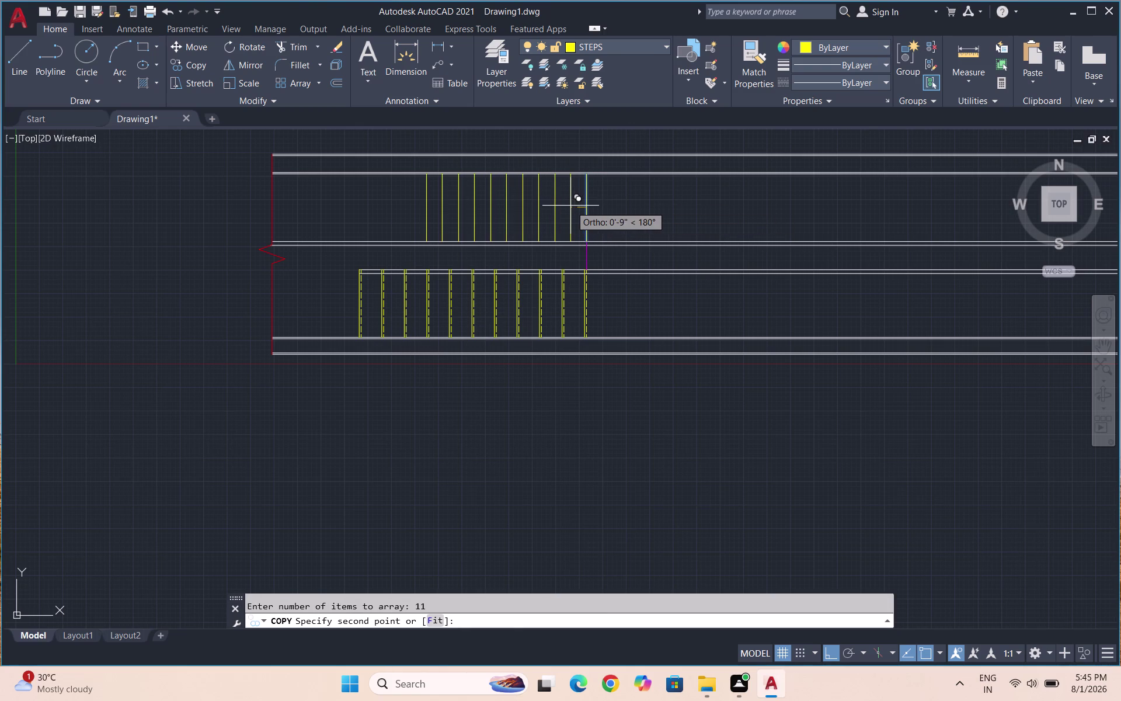
text(1')
key(Return)
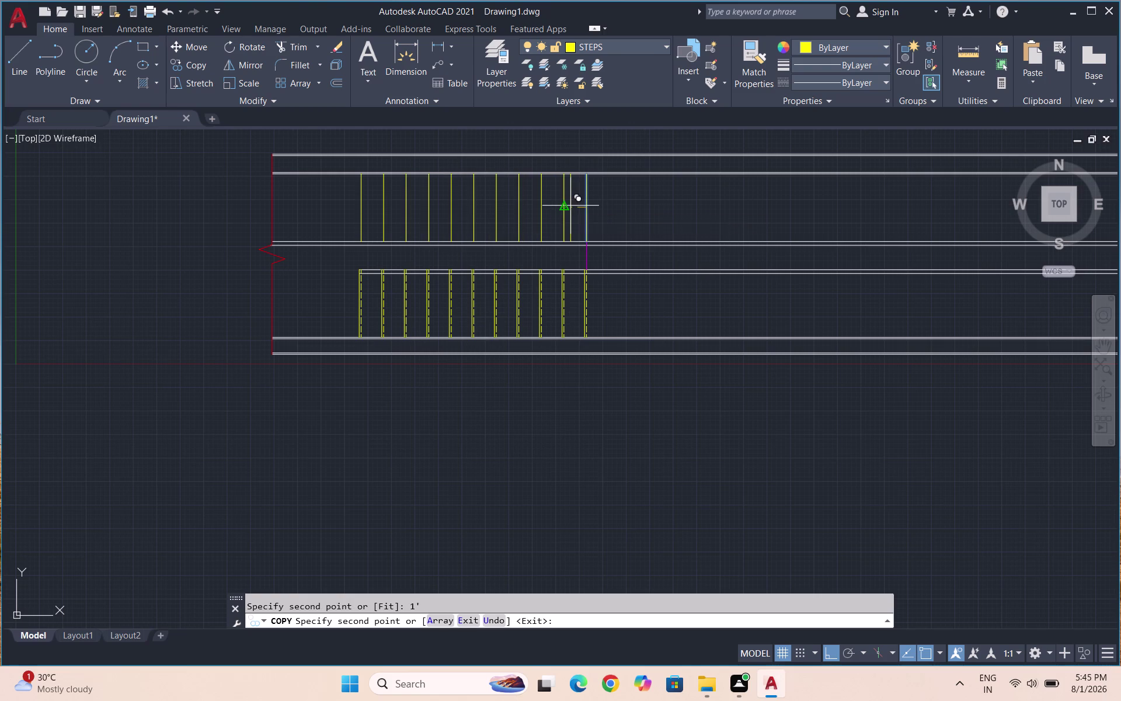
click(601, 213)
key(Escape)
click(608, 213)
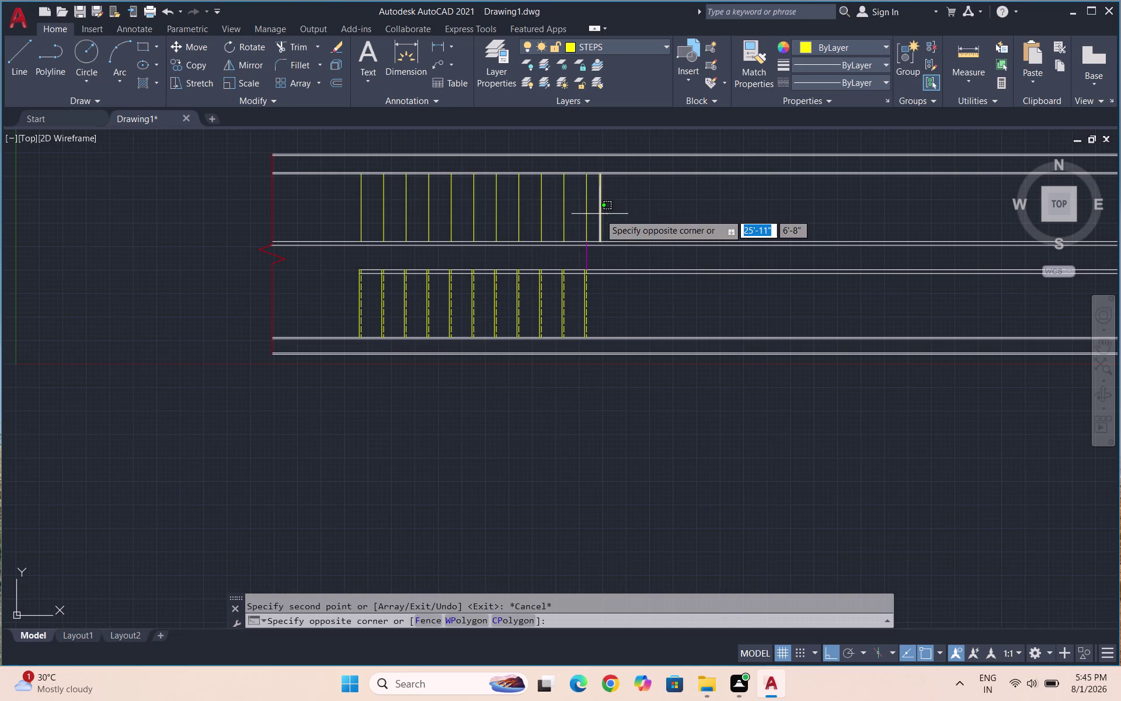
click(599, 213)
Delete the stray line and offset the last upper step line 1" to the right.
key(Delete)
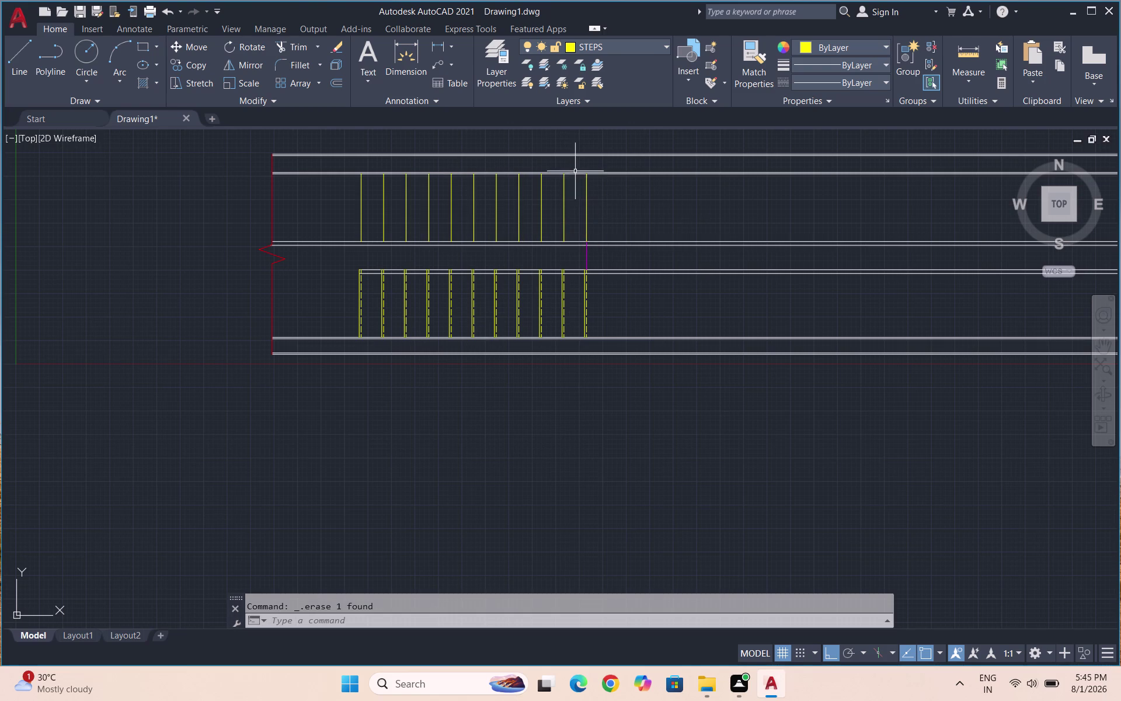
scroll(up, 3)
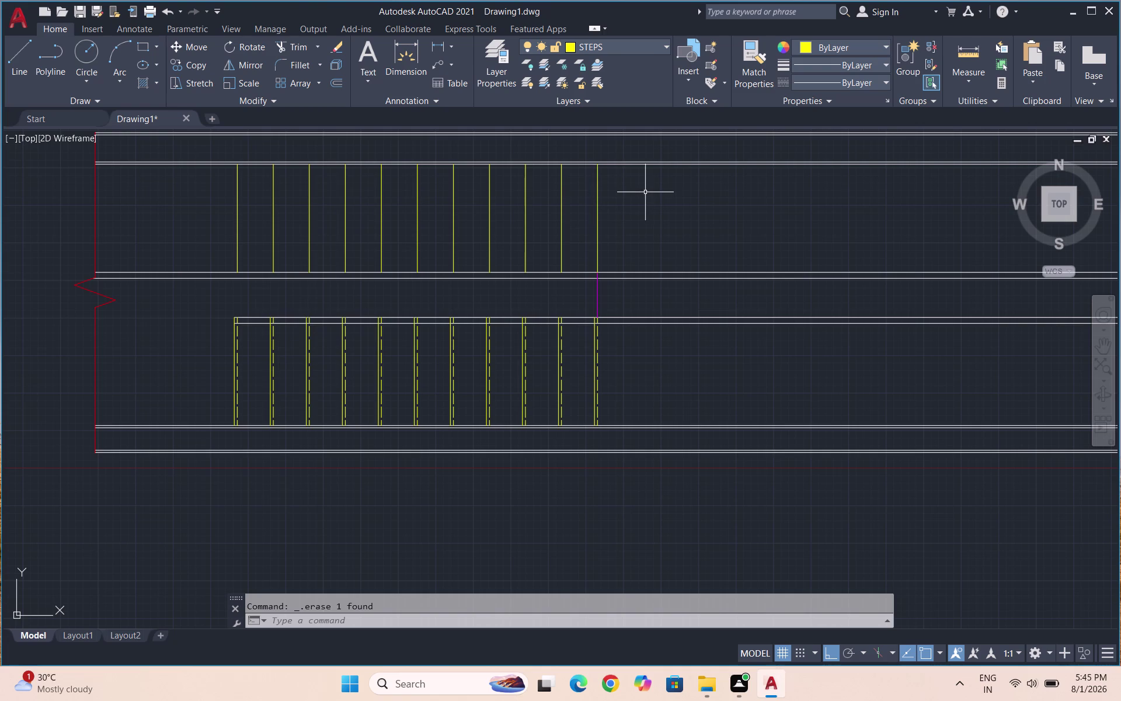
key(o)
key(Return)
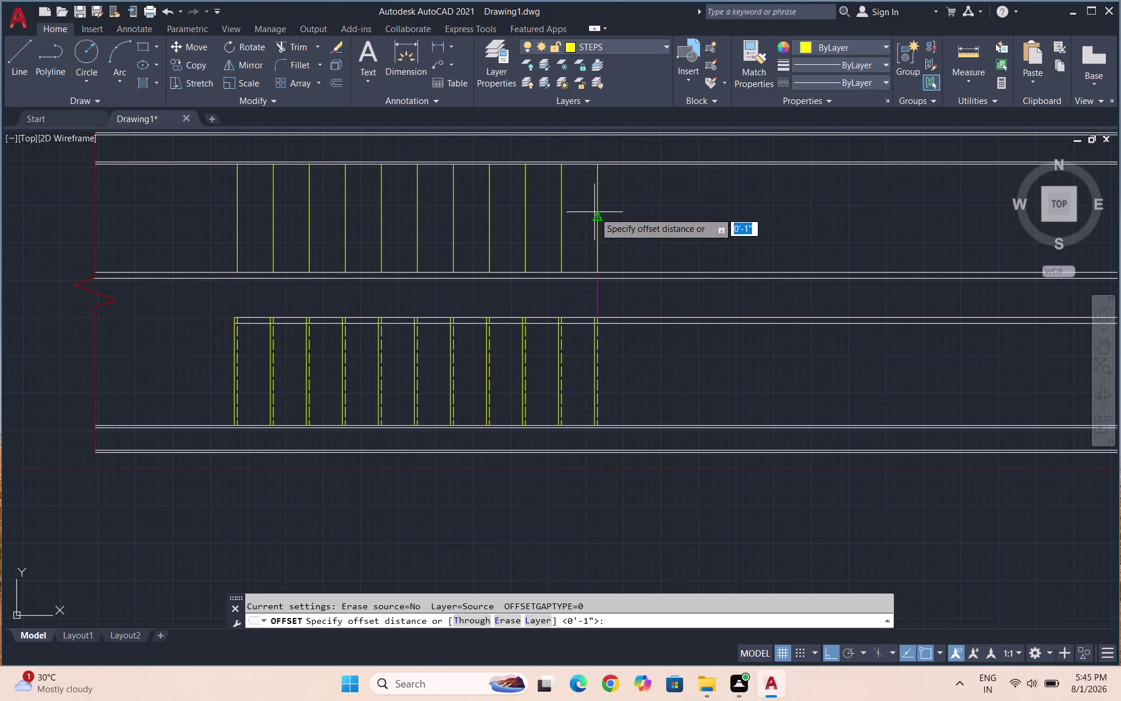
key(1)
key(shift+quotedbl)
key(Return)
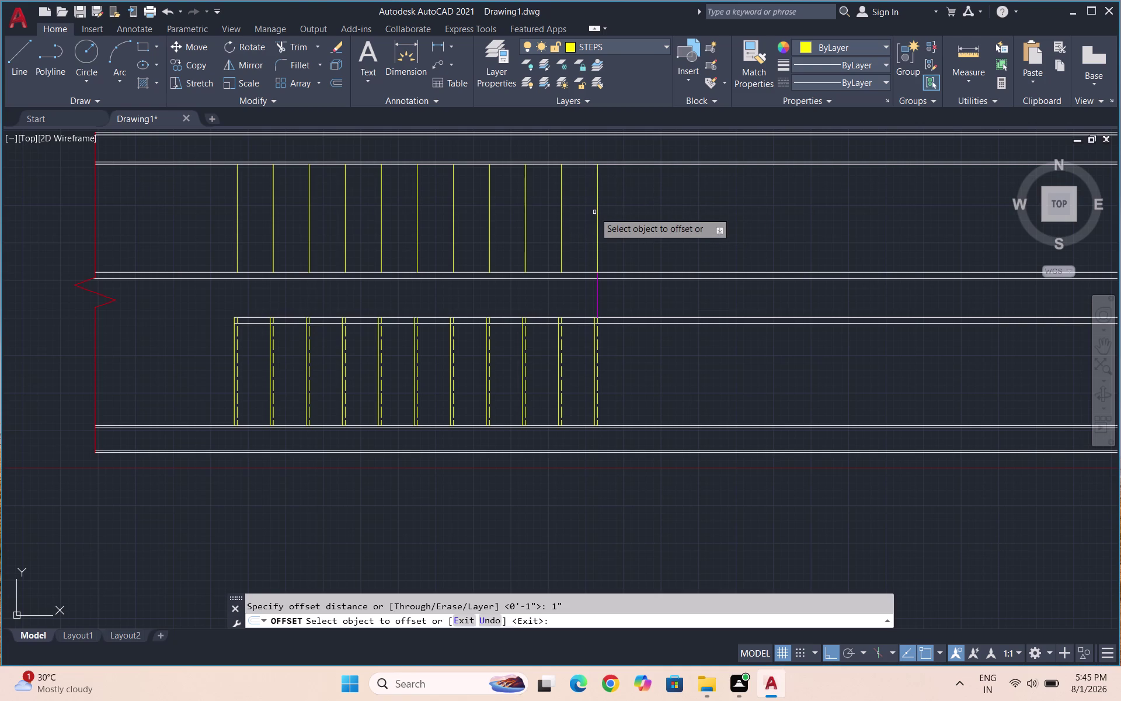
click(597, 211)
click(587, 215)
key(Escape)
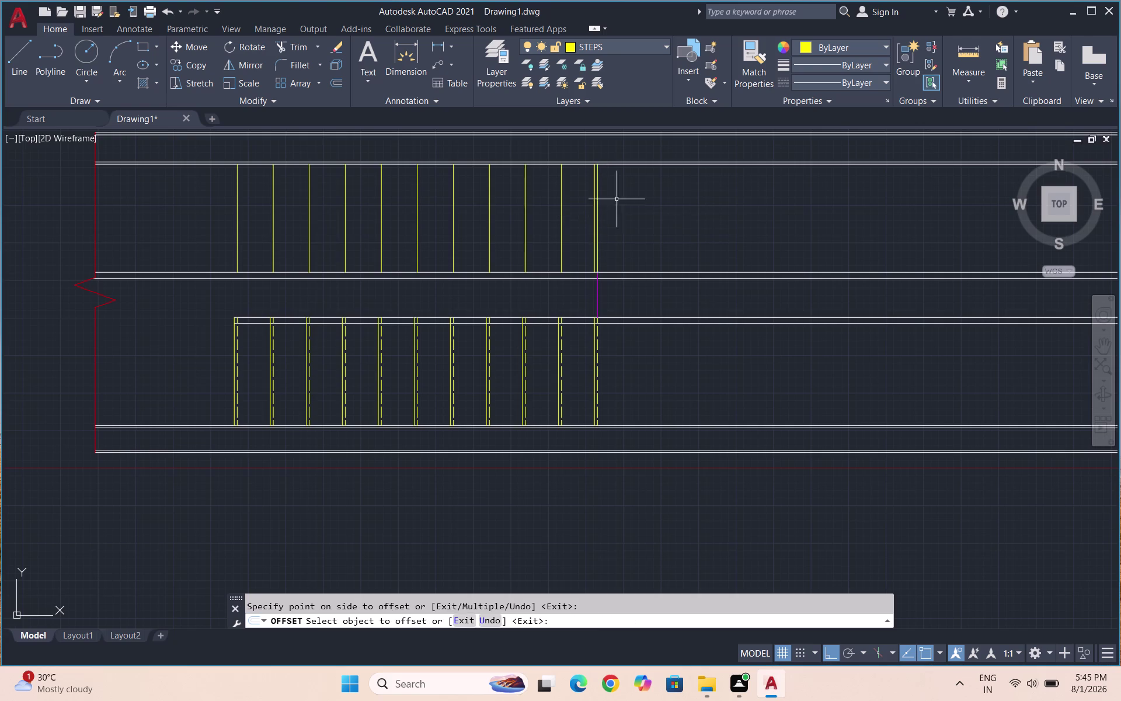
Give the offset step line a dashed linetype and show its properties with PR.
scroll(up, 3)
scroll(up, 3)
click(593, 201)
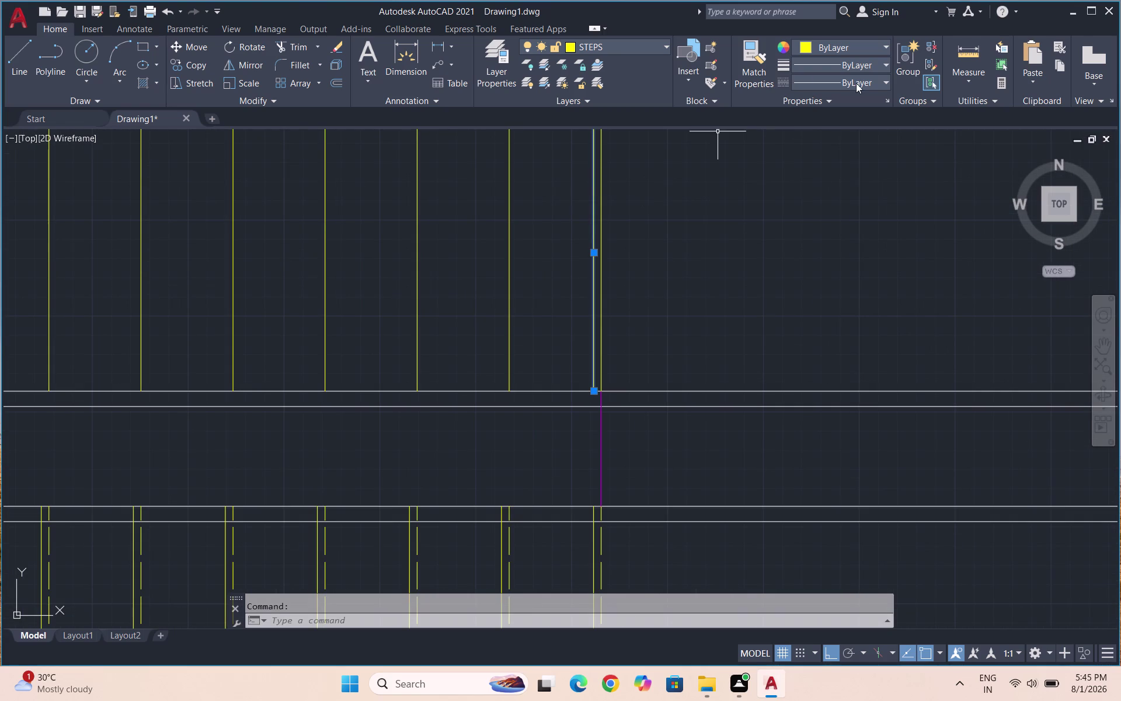
click(856, 83)
click(850, 133)
text(PR)
key(Return)
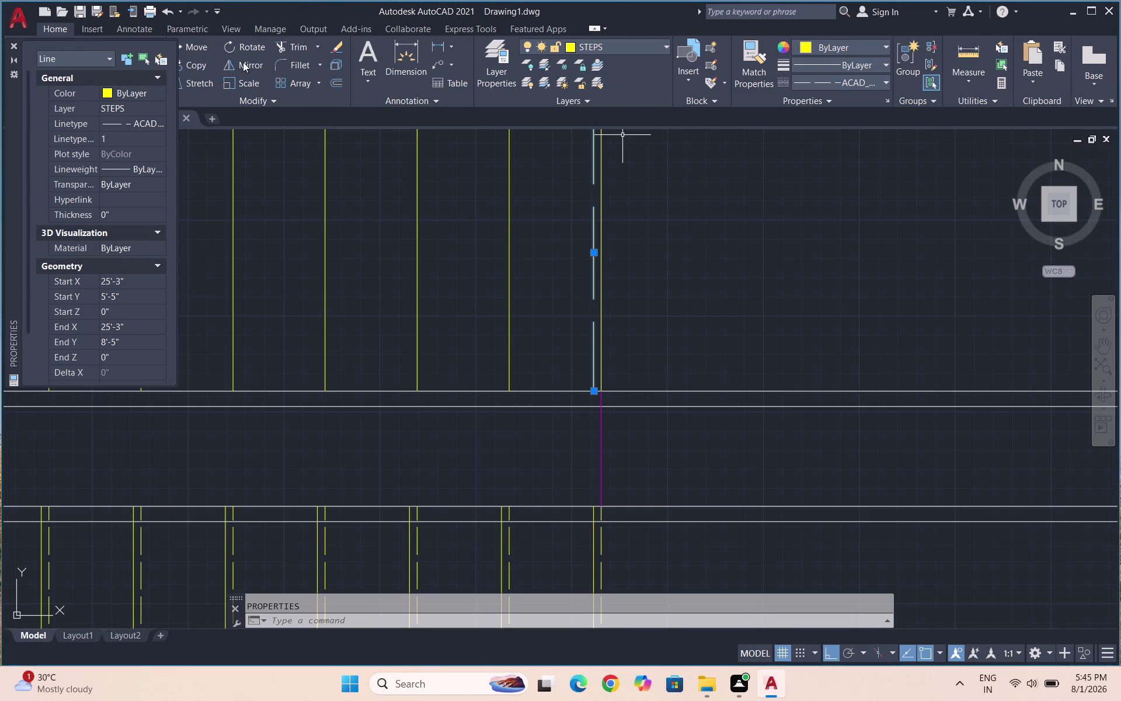
Replace the dashed line's linetype scale with 0.5.
click(146, 136)
text(0.)
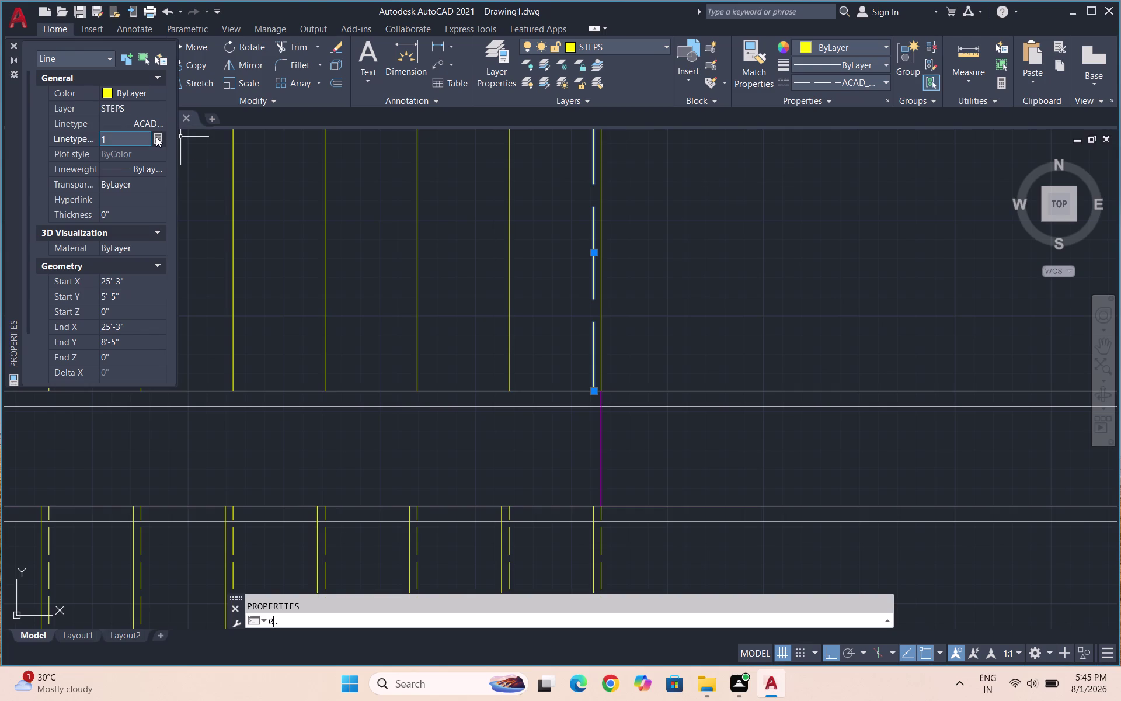
key(BackSpace)
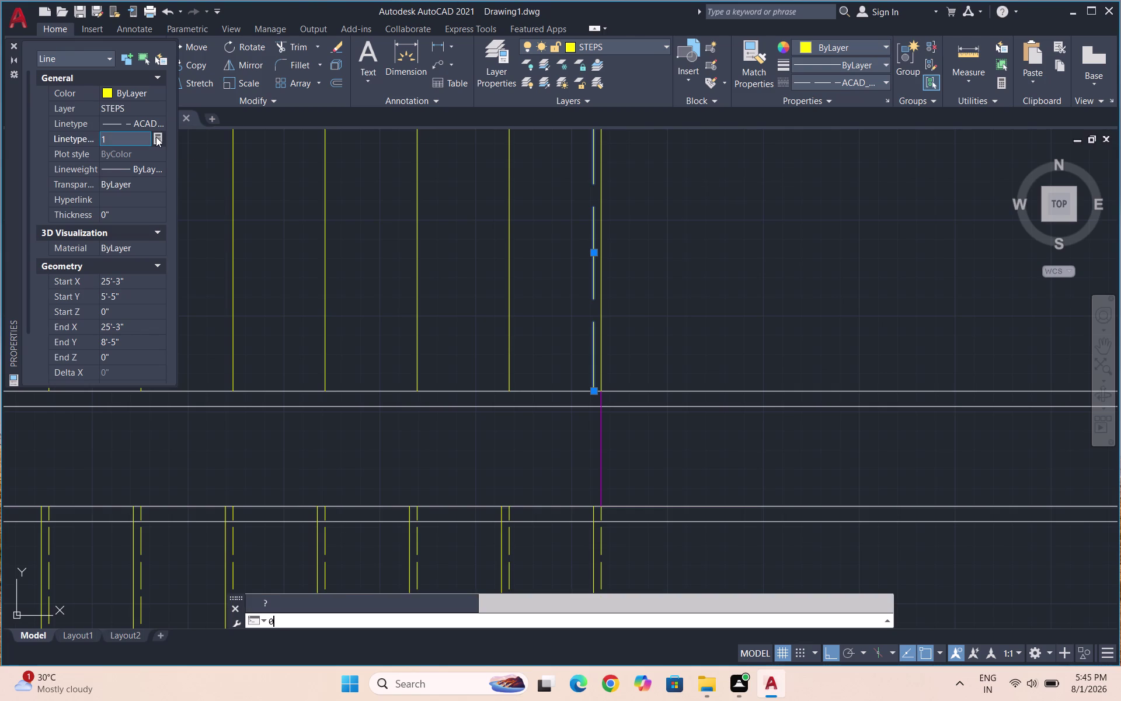
click(118, 138)
key(0)
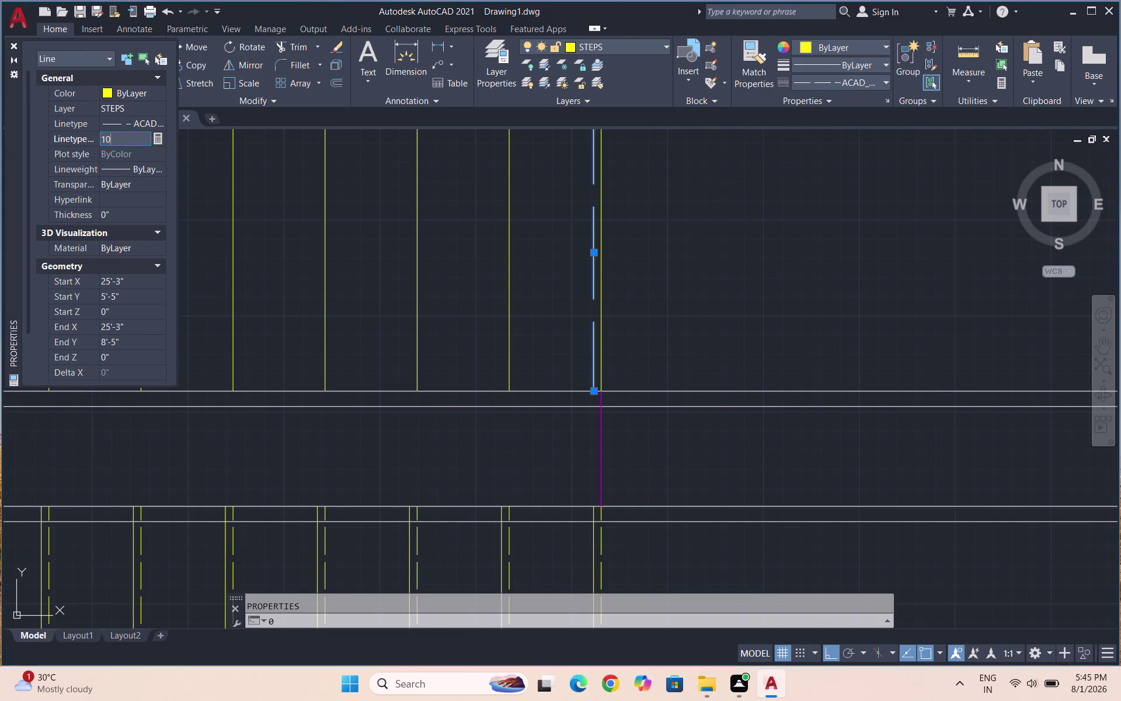
key(BackSpace)
key(BackSpace)
text(0.)
key(5)
key(Return)
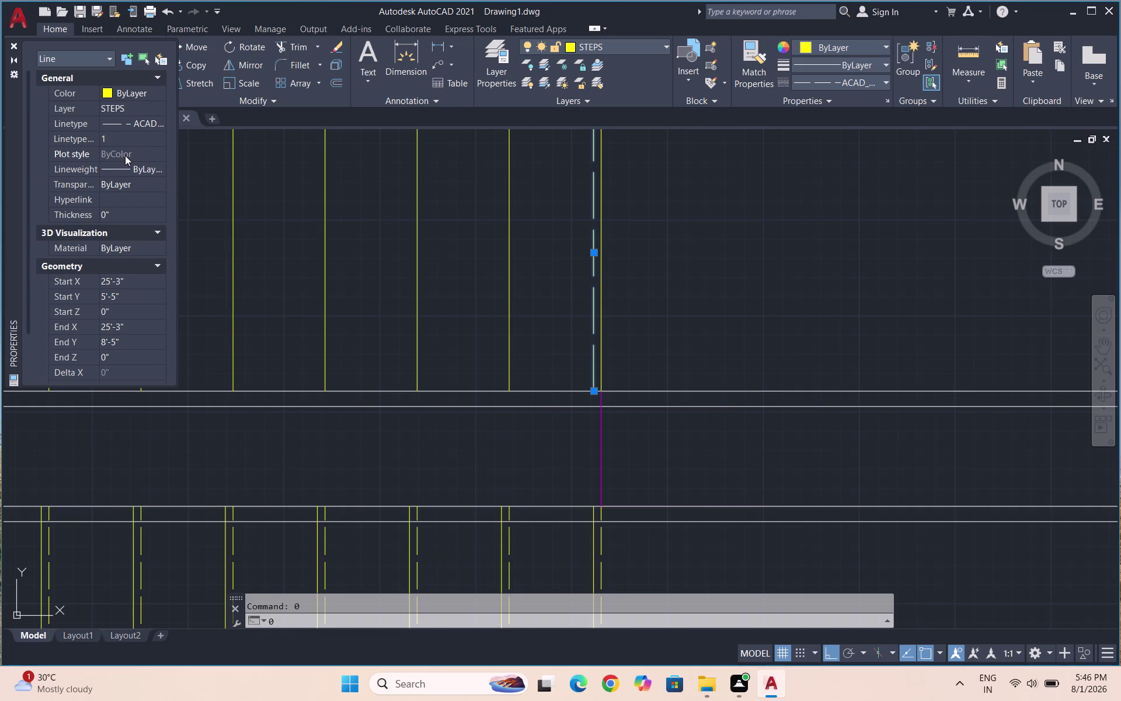
Change the dashed line's linetype scale again, aiming for 0.2.
click(118, 140)
text(0.2)
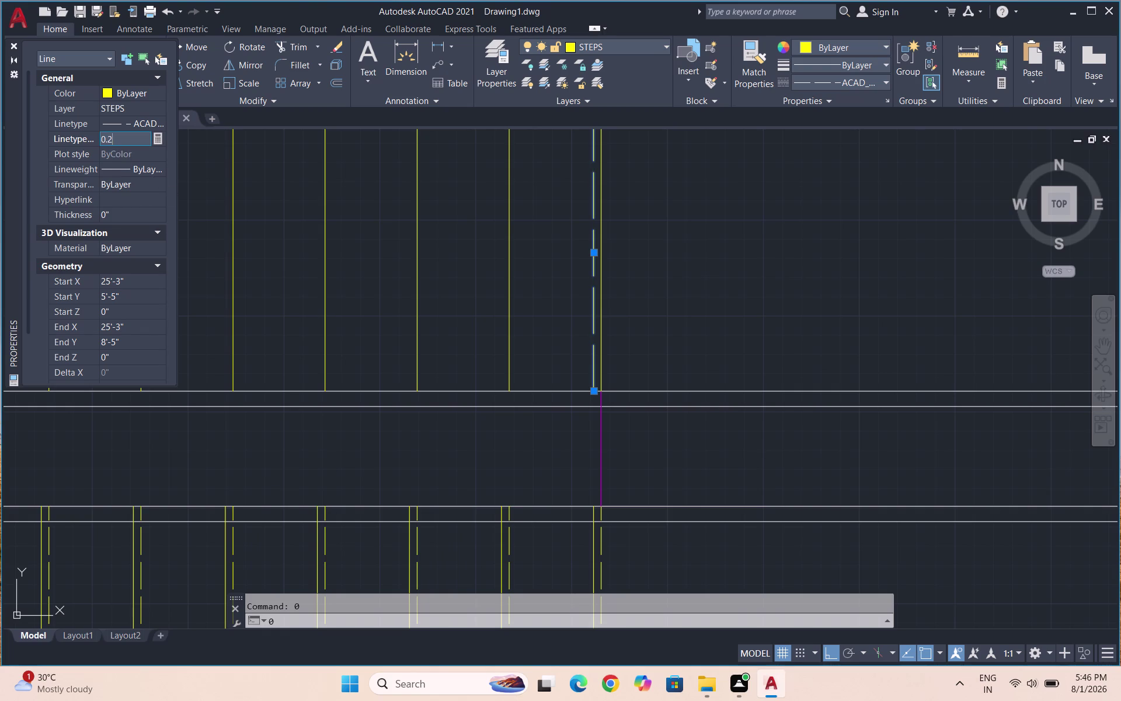
key(BackSpace)
key(4)
key(Return)
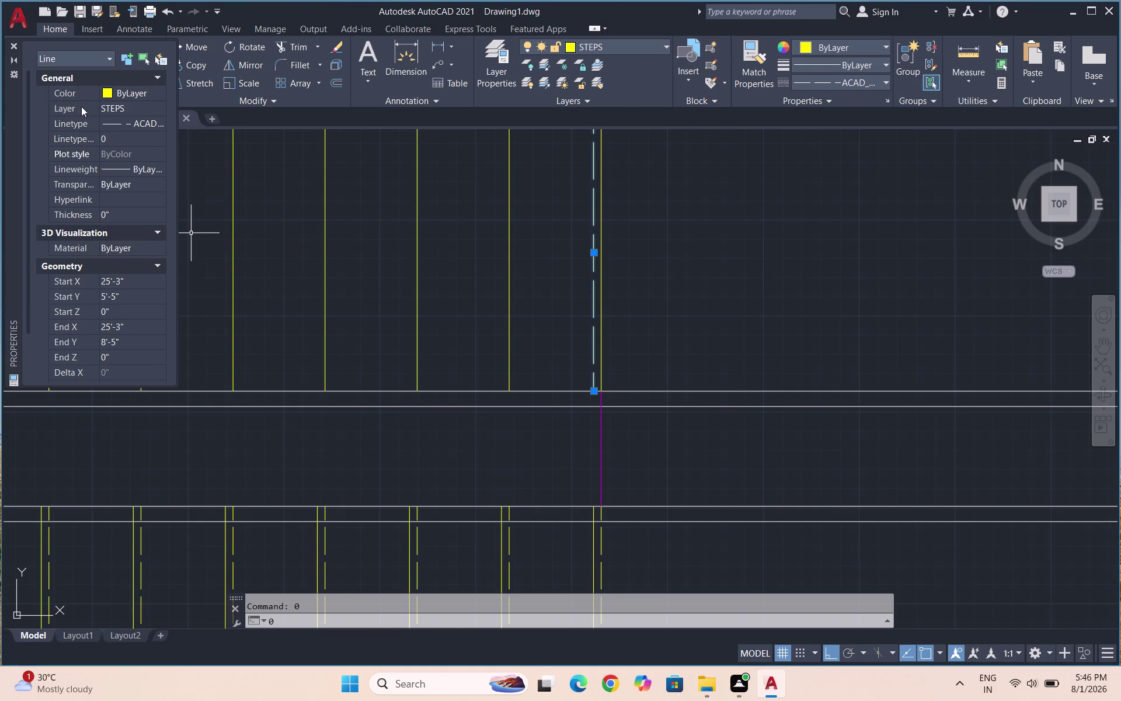
Close the Properties palette and reopen it with PR.
click(13, 44)
scroll(down, 3)
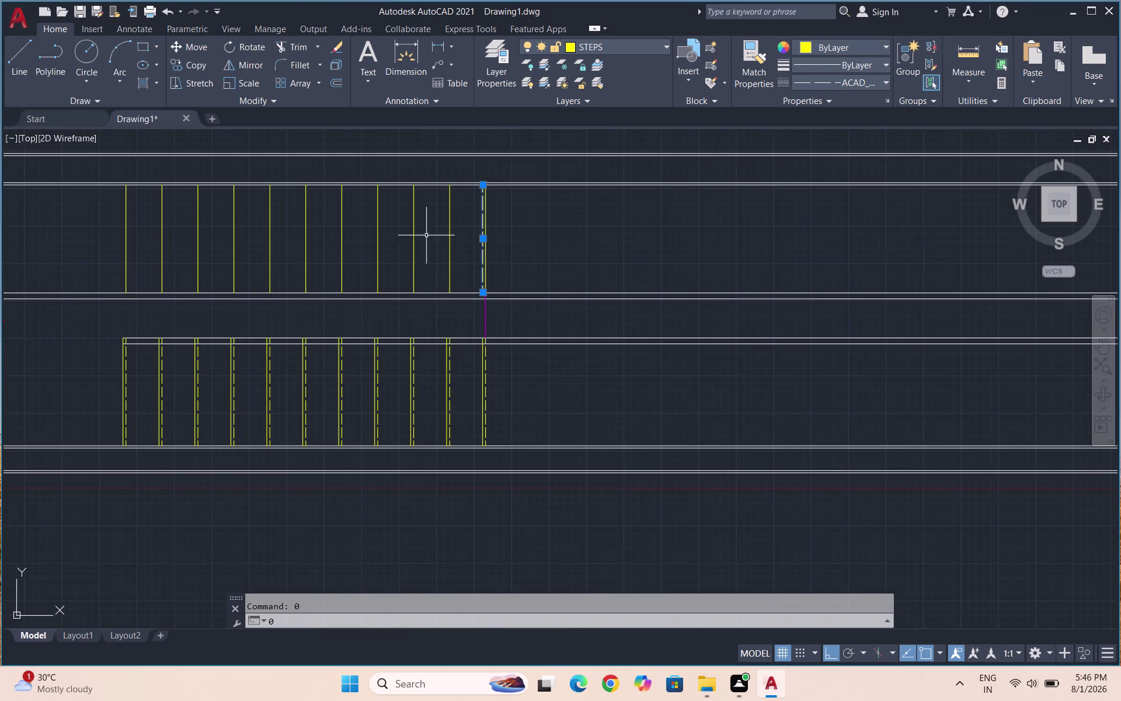
scroll(up, 3)
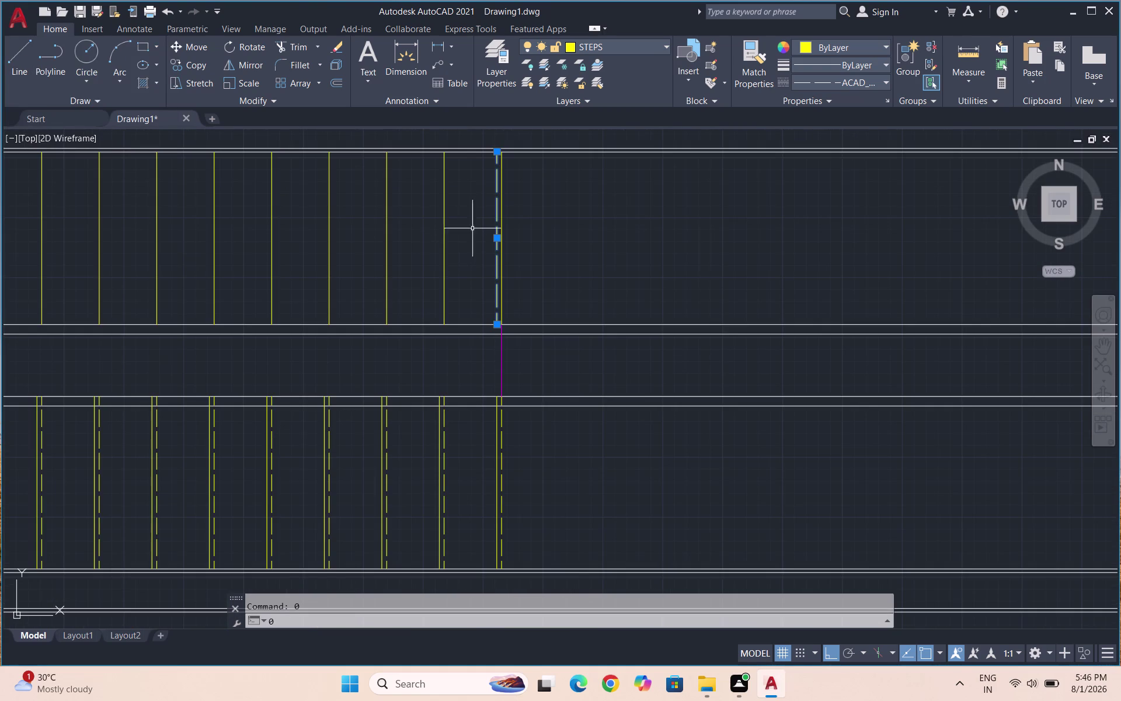
text(PR)
key(Return)
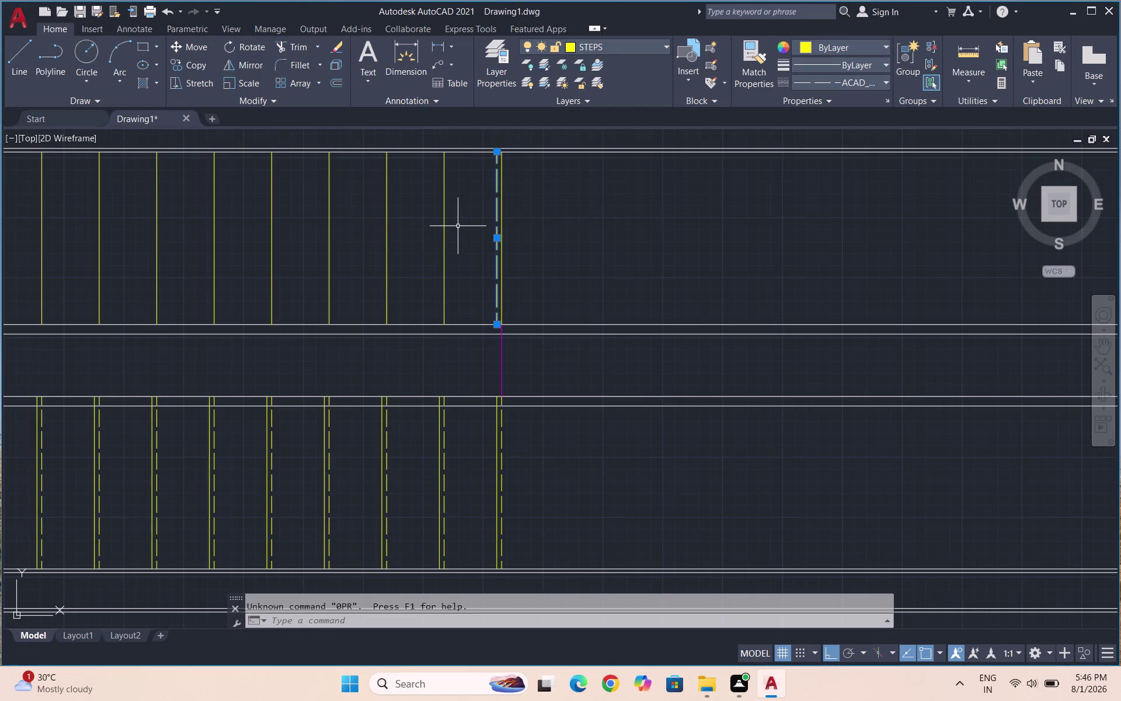
text(PR)
key(Return)
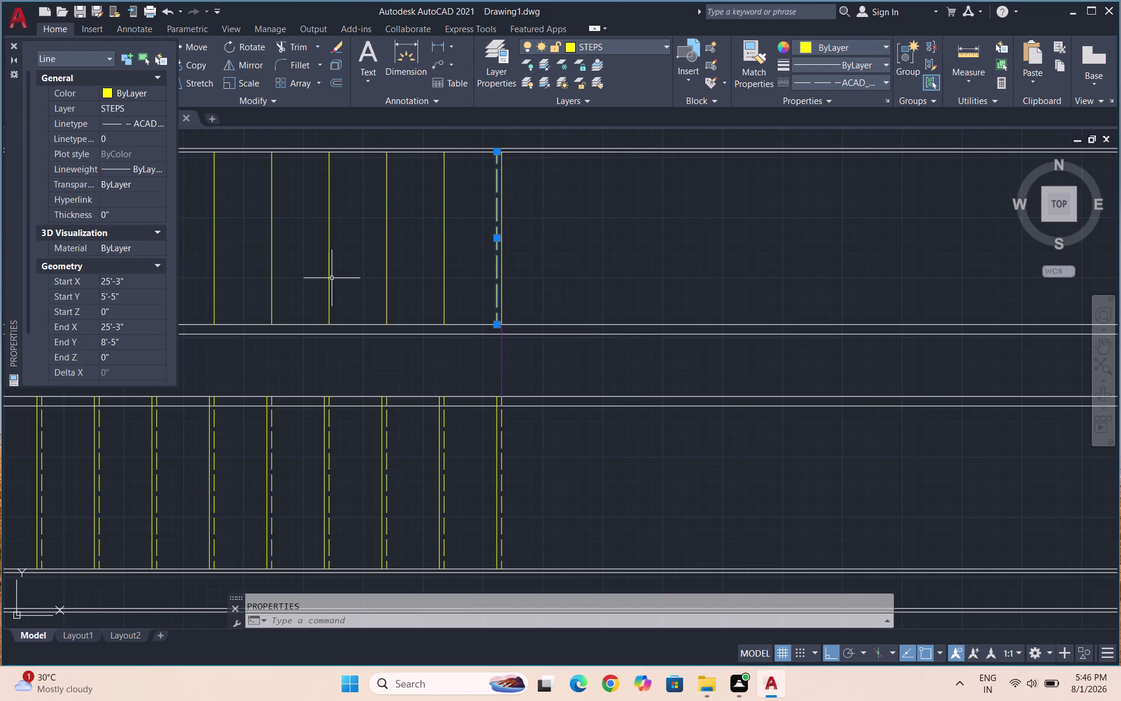